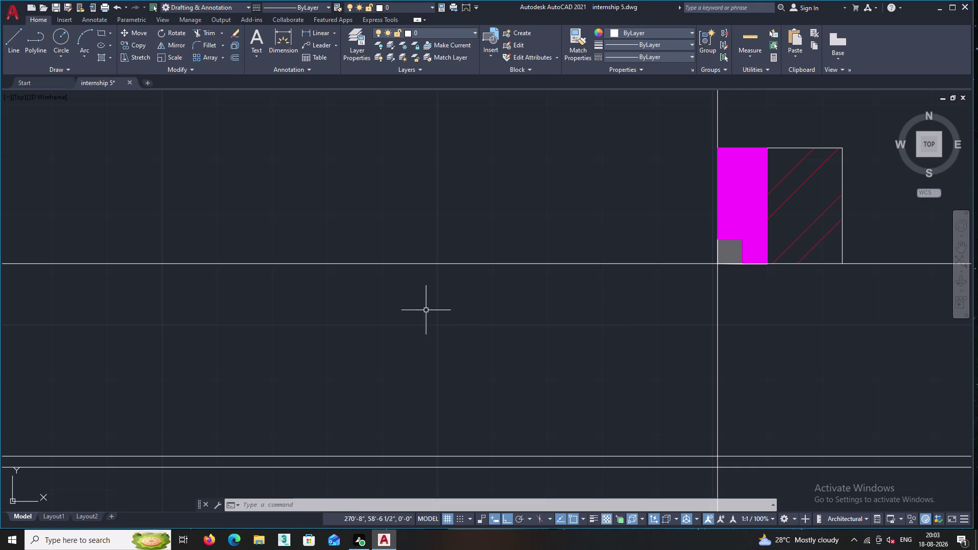
Zoom to the plain magenta column beside the car park and start a line there.
scroll(down, 3)
middle_drag(399, 354, 370, 351)
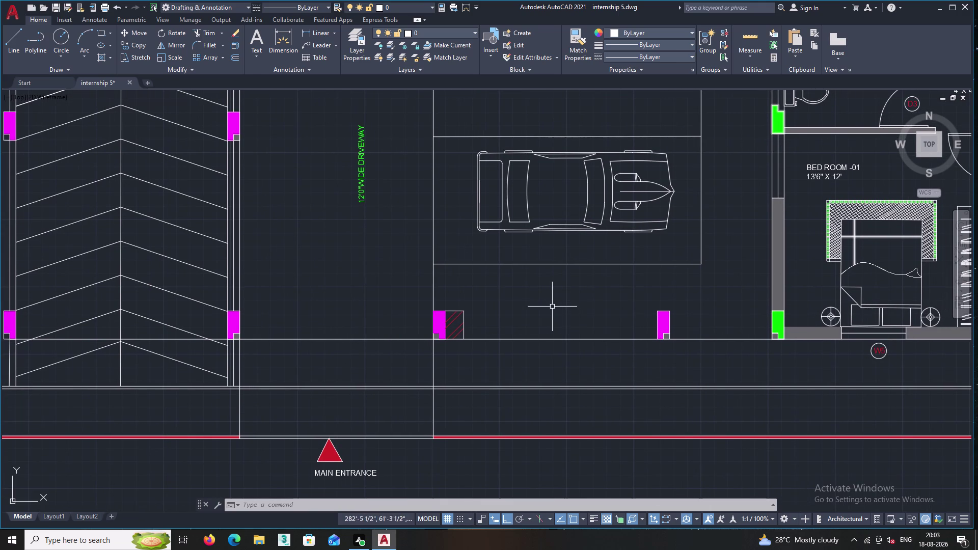
middle_drag(582, 291, 494, 340)
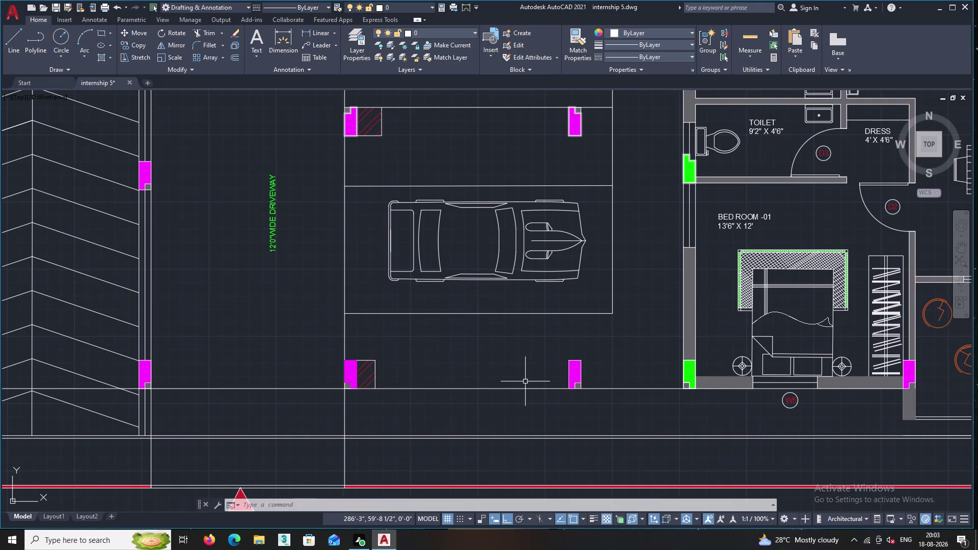
scroll(up, 3)
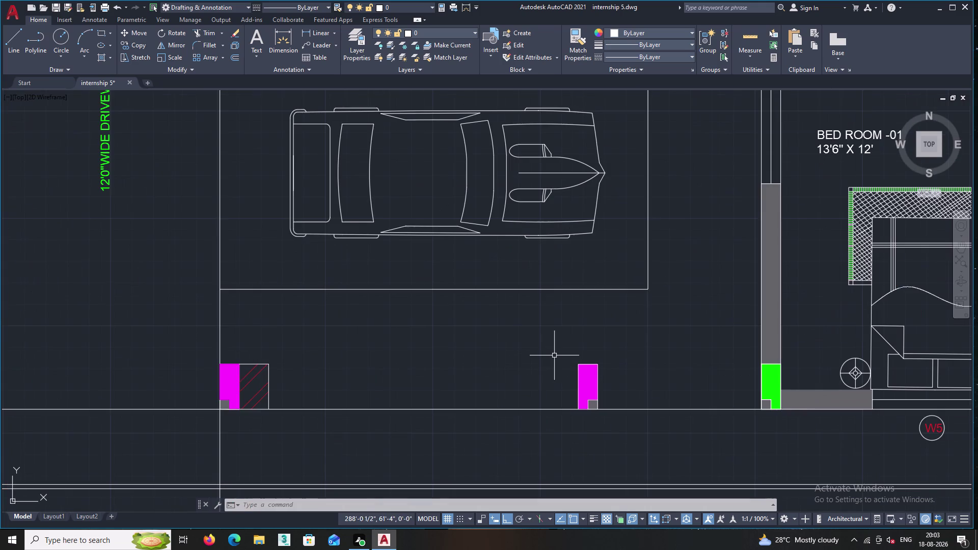
scroll(up, 3)
middle_drag(548, 325, 540, 279)
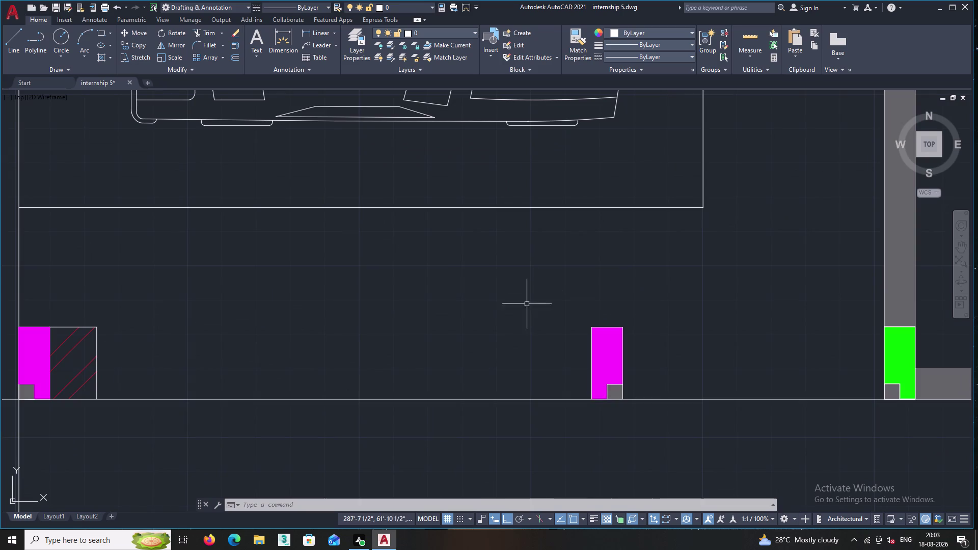
middle_drag(275, 372, 368, 367)
click(7, 37)
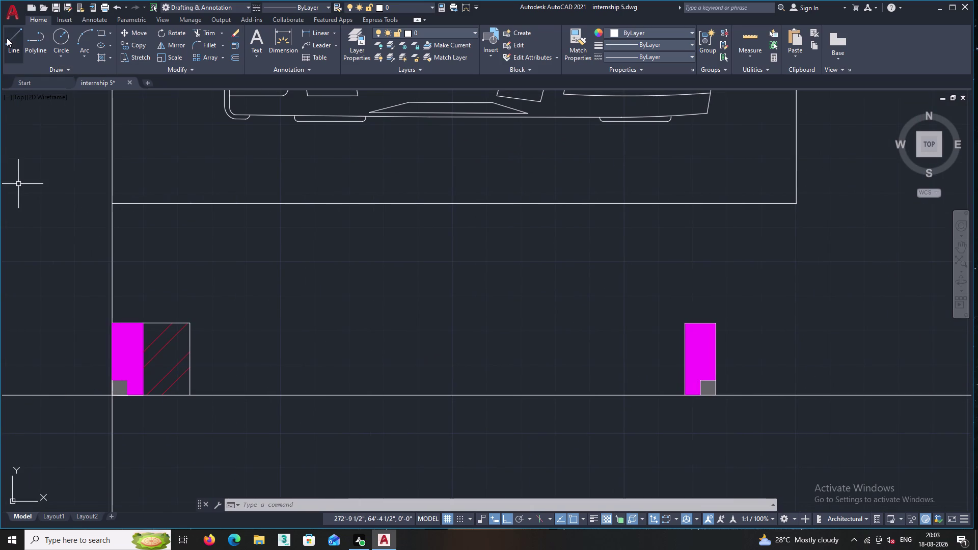
scroll(up, 3)
middle_drag(659, 325, 532, 324)
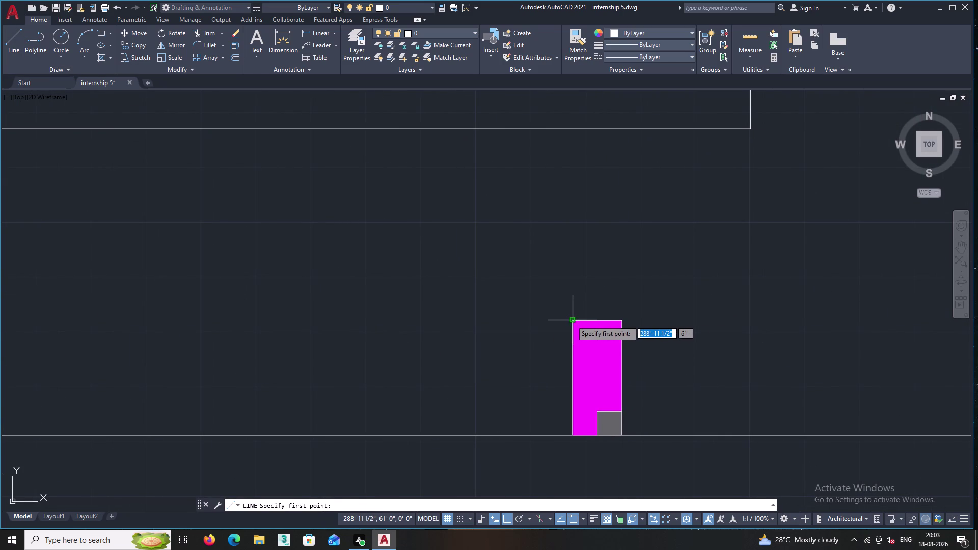
Draw a 1'-0 1/2" line left from the column's top-left corner, then down to the base line.
click(571, 320)
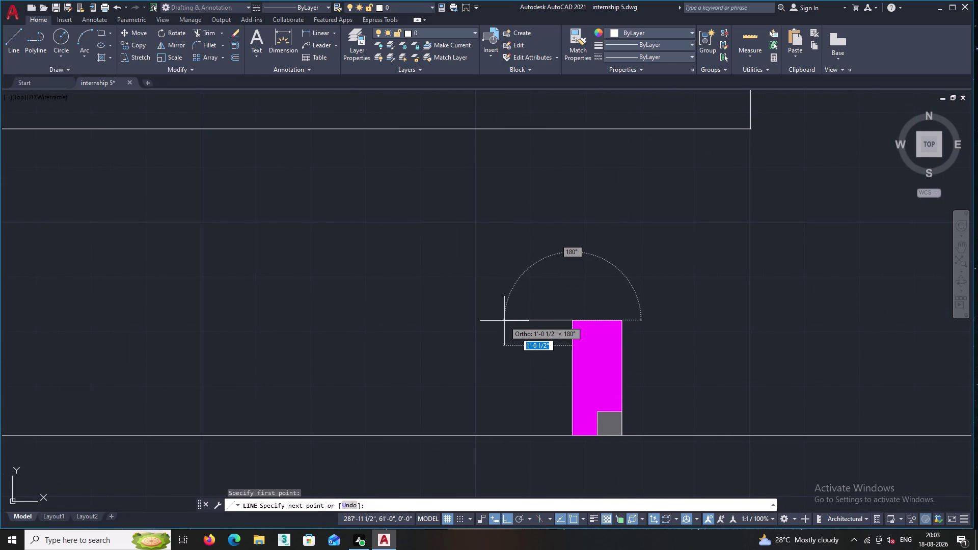
click(504, 321)
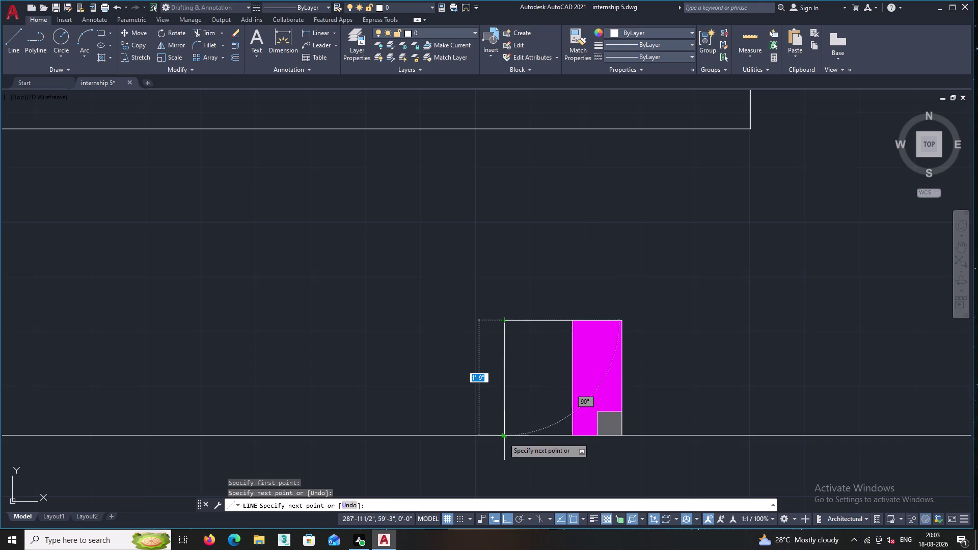
click(503, 438)
key(Return)
Recentre the view on the new outline and check its top line.
middle_drag(538, 384, 533, 391)
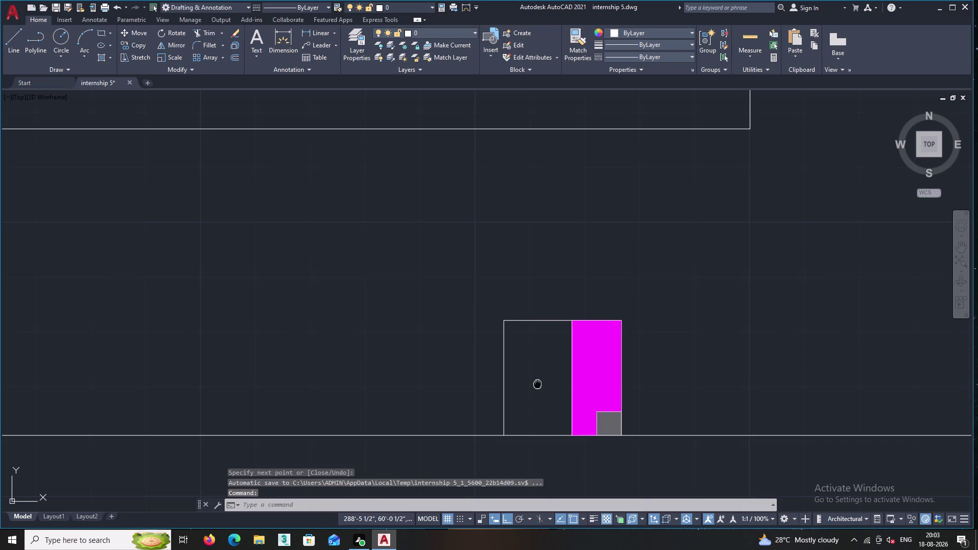
middle_drag(533, 392, 530, 403)
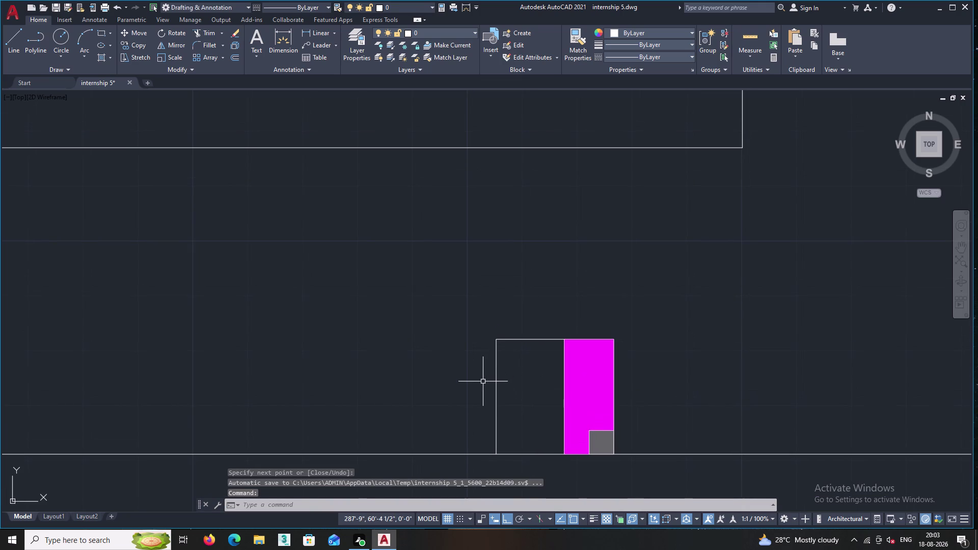
middle_drag(532, 383, 505, 378)
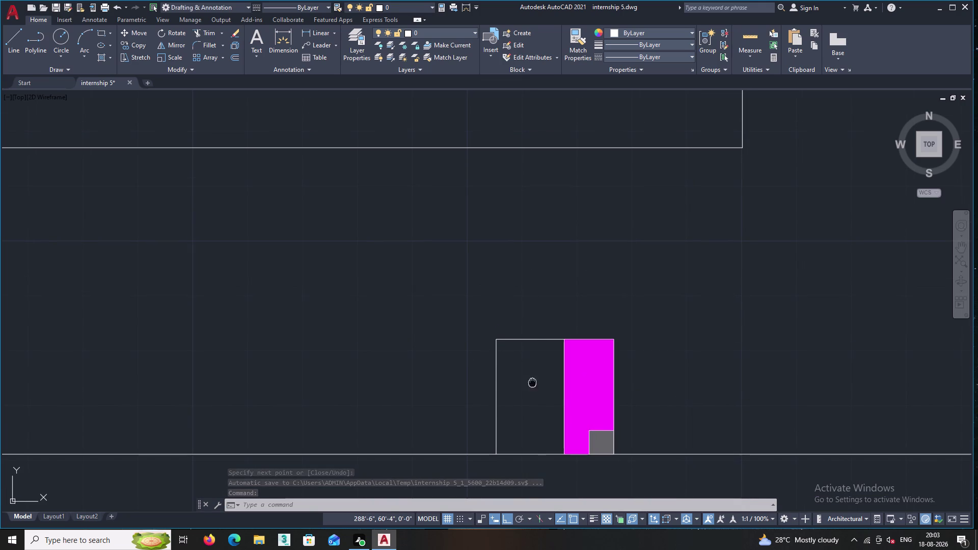
middle_drag(506, 379, 461, 370)
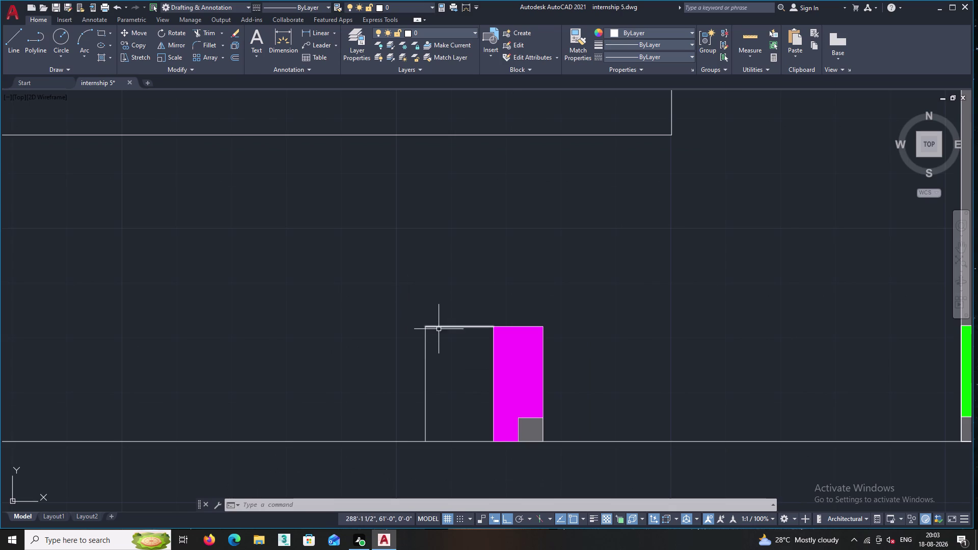
click(441, 327)
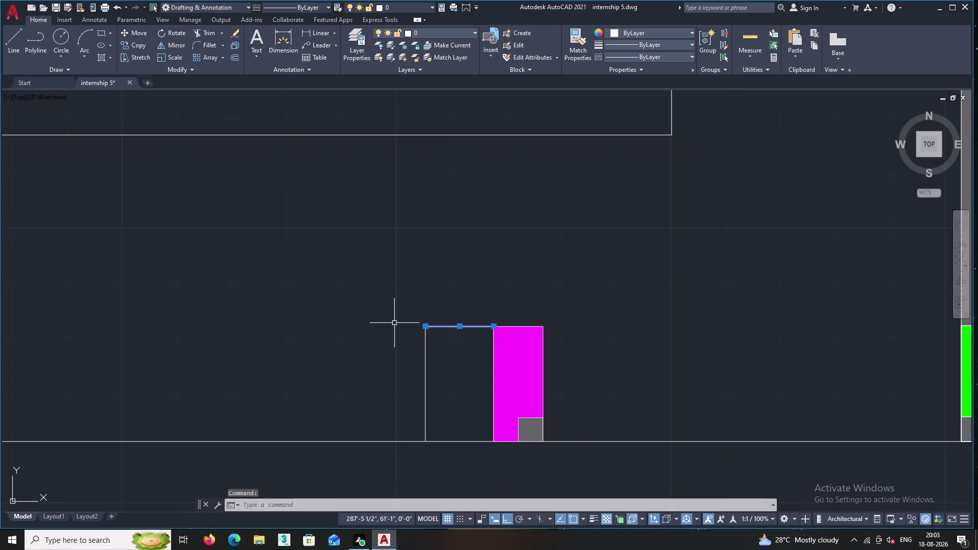
key(Escape)
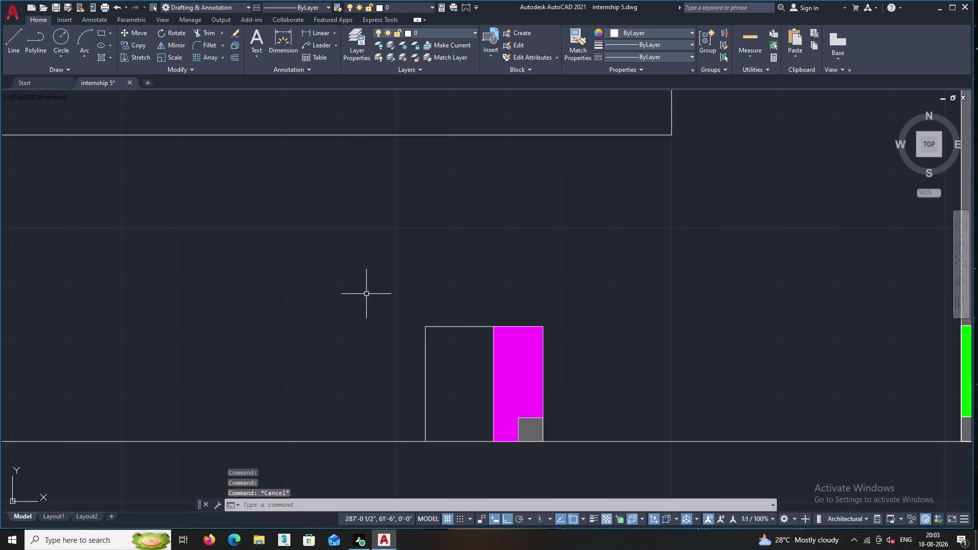
Join the top line and the vertical line beside the column into one polyline.
key(j)
key(Return)
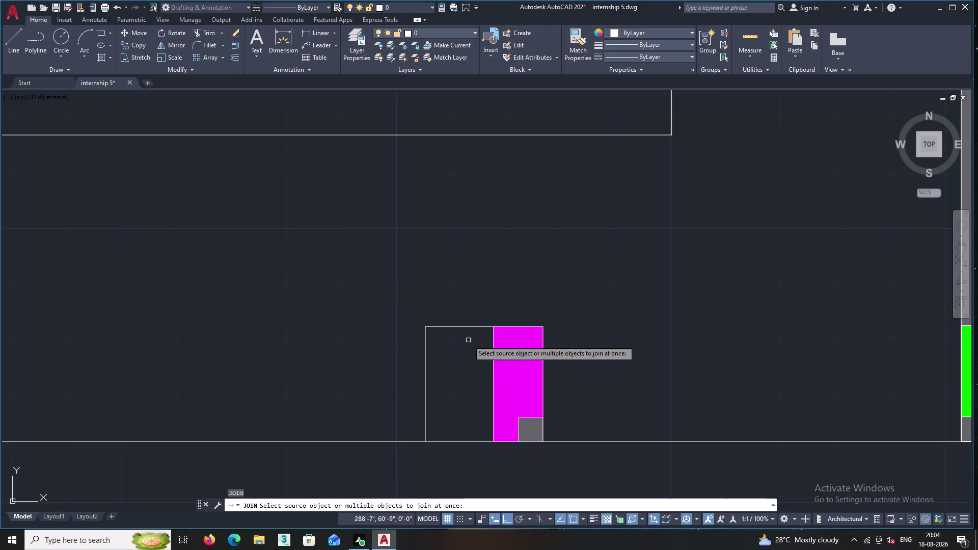
click(470, 328)
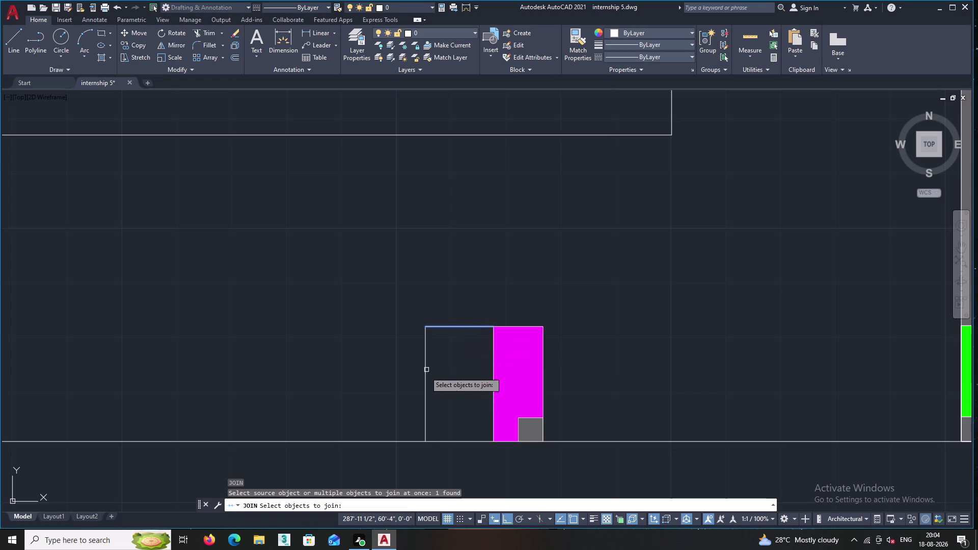
double_click(426, 379)
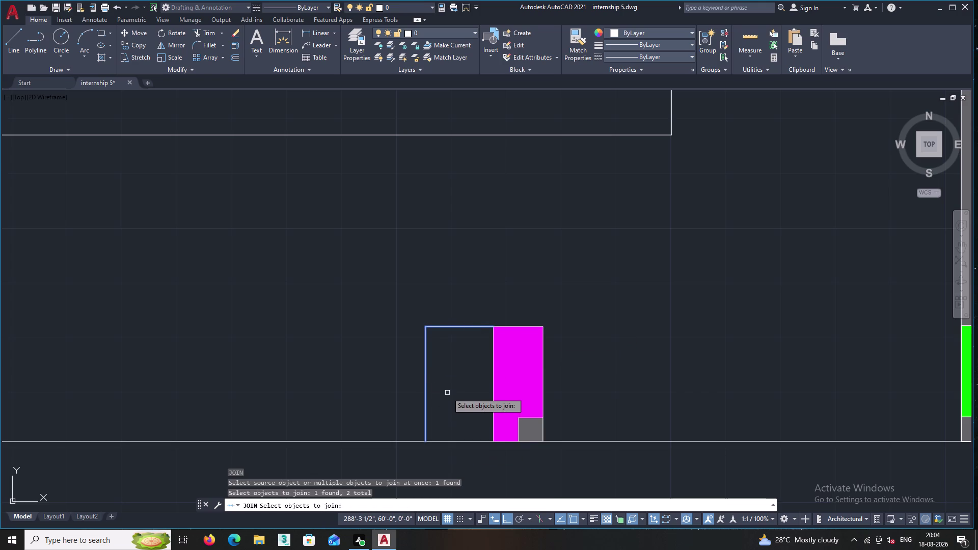
key(Return)
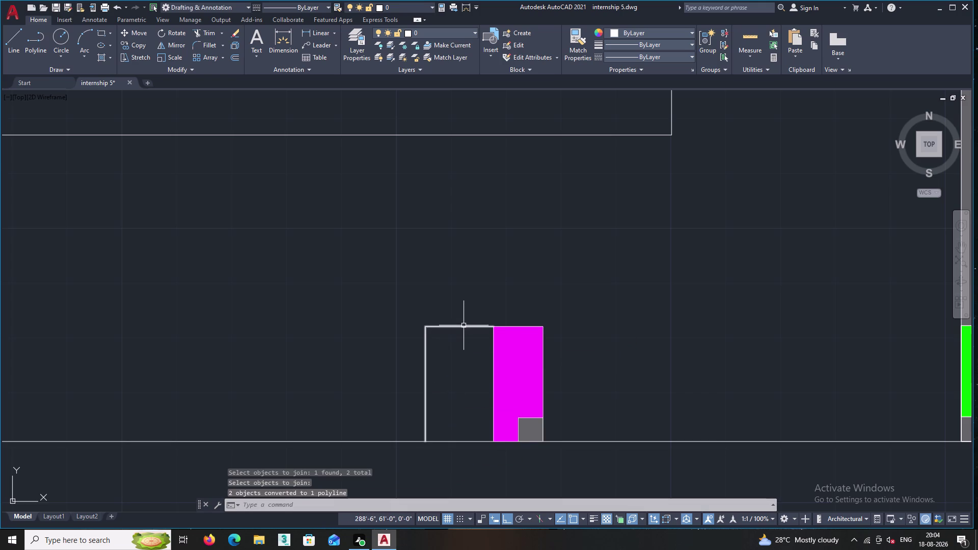
click(464, 324)
Copy the joined polyline from its column-corner base point, panning toward the other column.
right_click(455, 306)
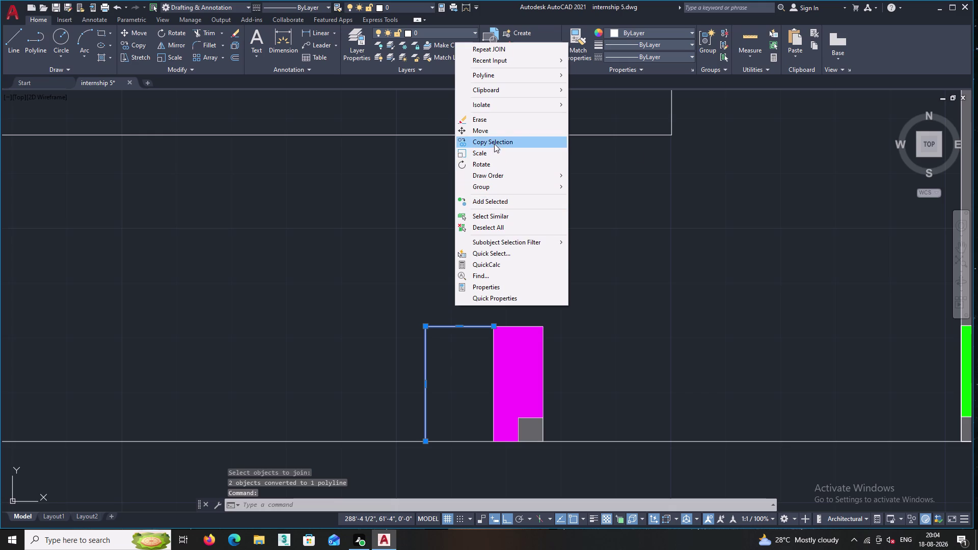
click(494, 144)
click(493, 327)
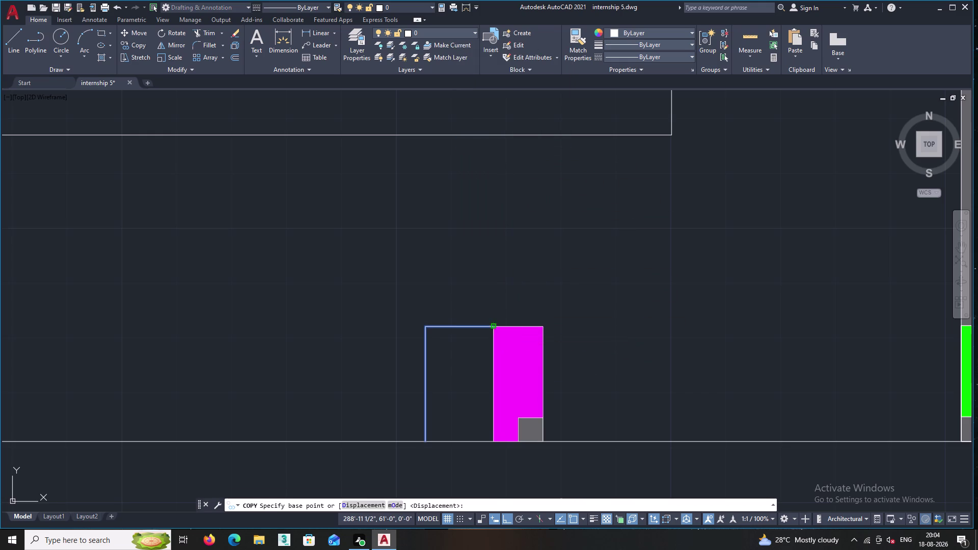
middle_drag(480, 256, 514, 457)
scroll(down, 3)
middle_drag(493, 352, 515, 491)
scroll(down, 3)
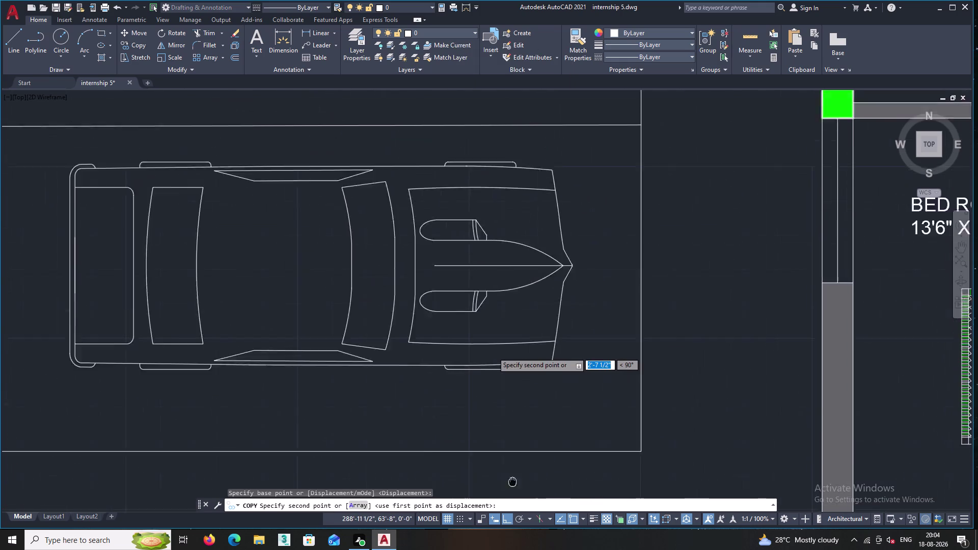
middle_drag(515, 491, 525, 527)
middle_drag(520, 232, 513, 278)
scroll(up, 3)
scroll(up, 3)
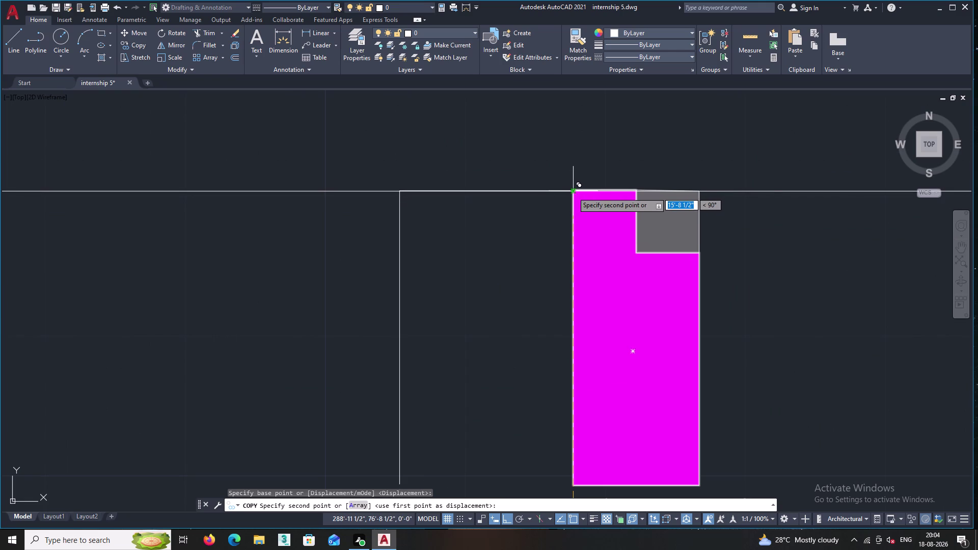
scroll(up, 3)
scroll(up, 3)
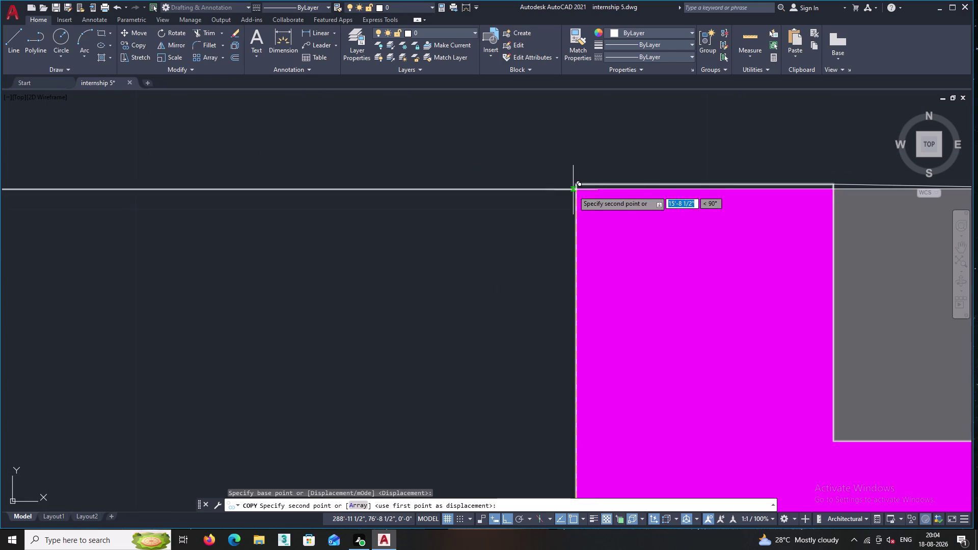
Place the copy at the other column's corner, about 15'-8" up, and select it.
click(574, 189)
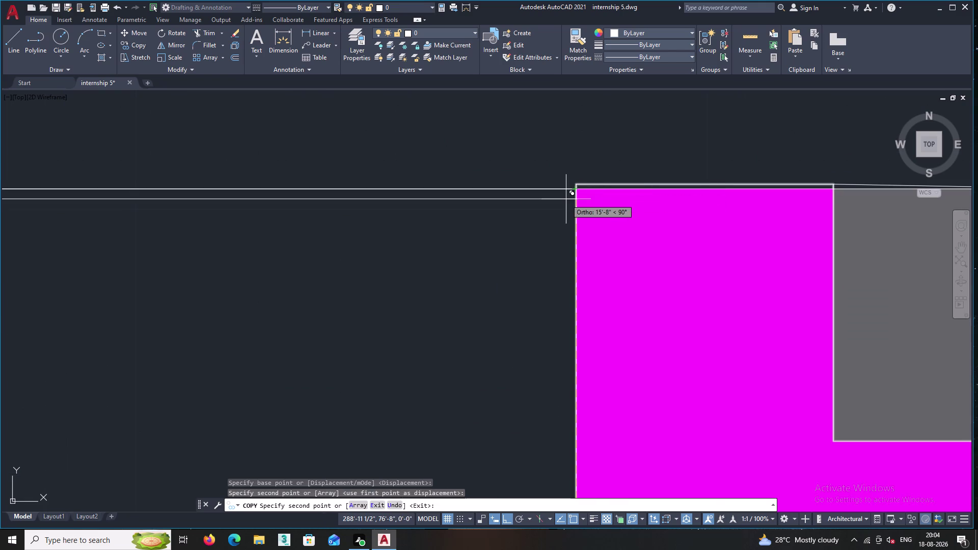
key(Escape)
scroll(down, 3)
middle_drag(642, 201, 640, 199)
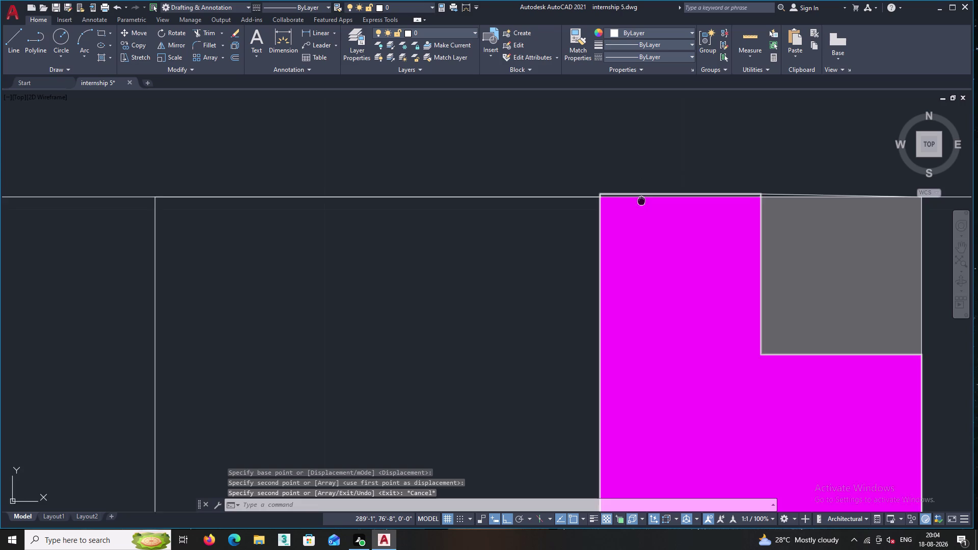
middle_drag(640, 200, 549, 195)
scroll(up, 3)
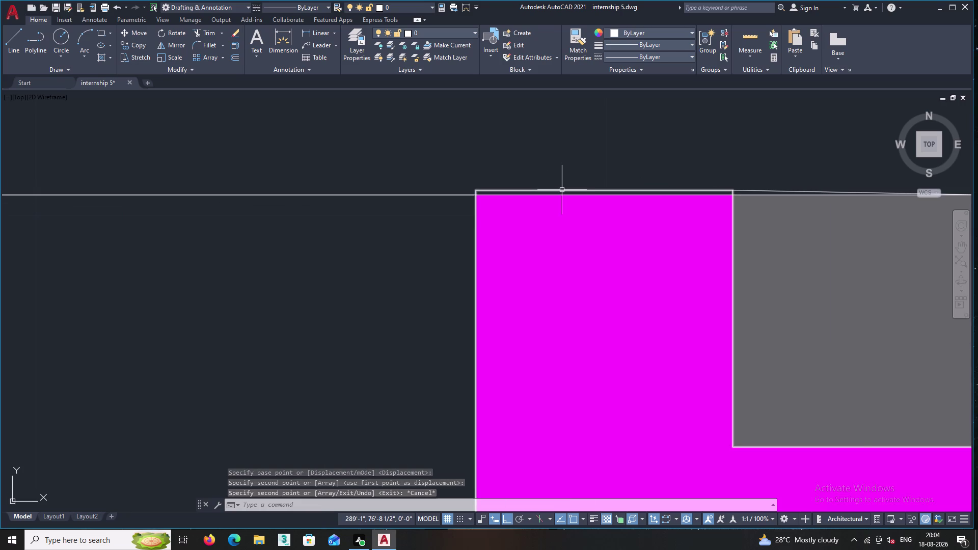
click(561, 190)
Move the grey square block into the magenta column's top-right corner.
right_click(557, 145)
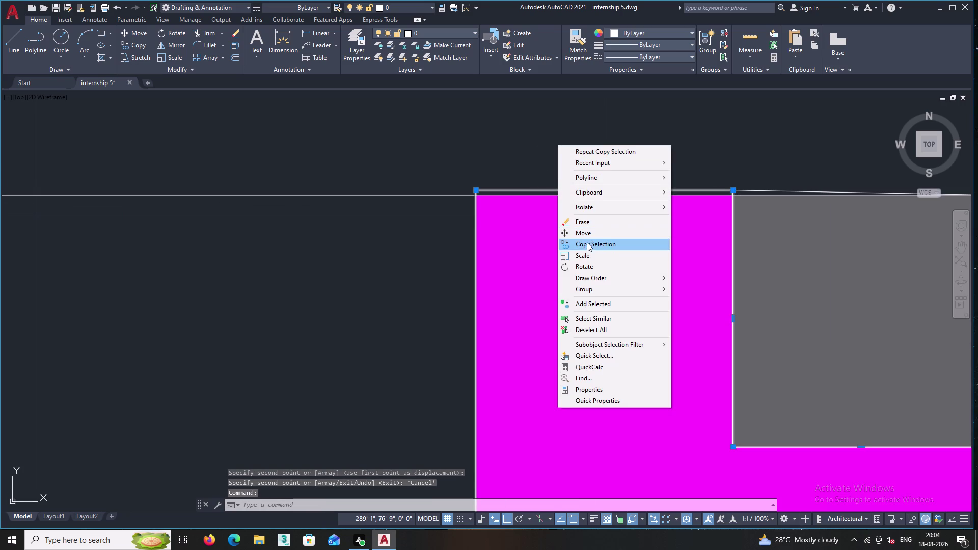
click(590, 236)
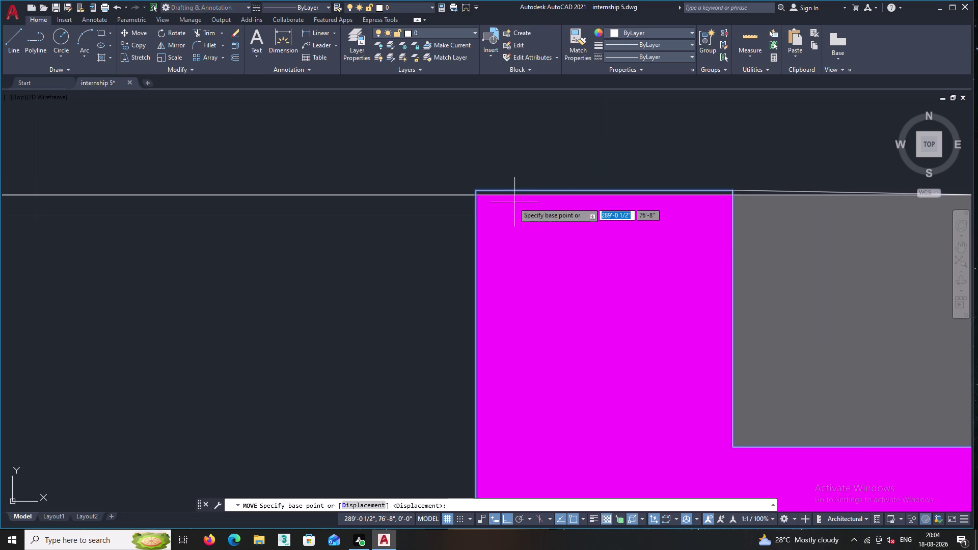
click(476, 190)
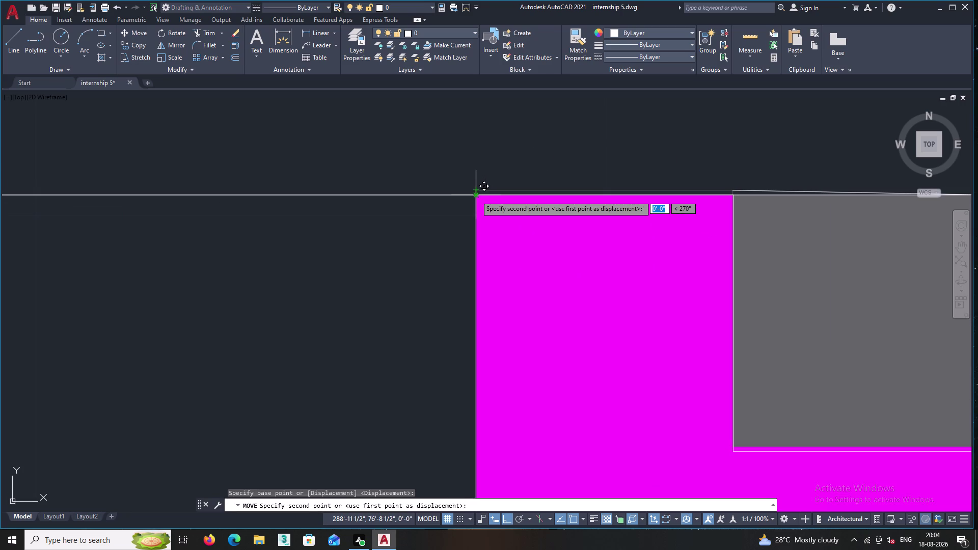
click(476, 195)
middle_drag(493, 151, 350, 133)
scroll(down, 3)
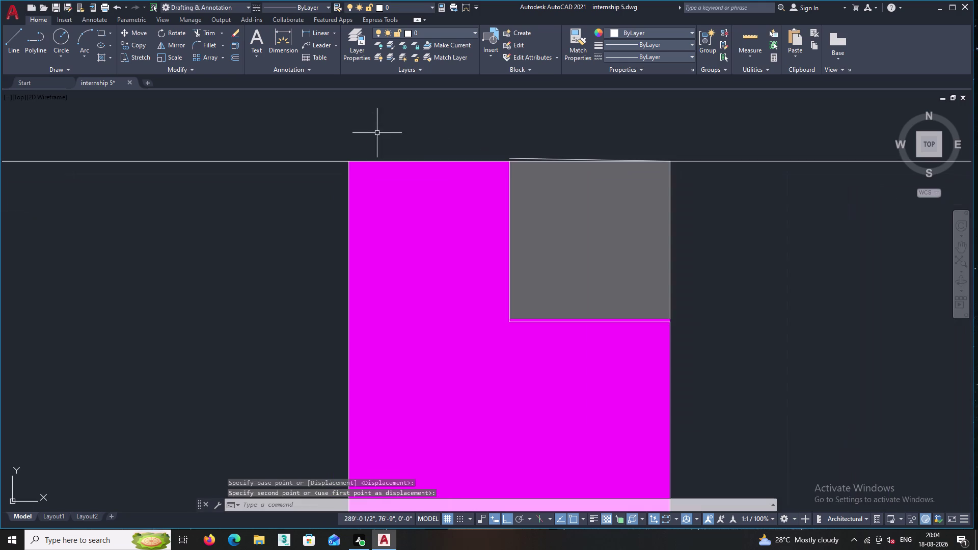
scroll(up, 3)
key(Escape)
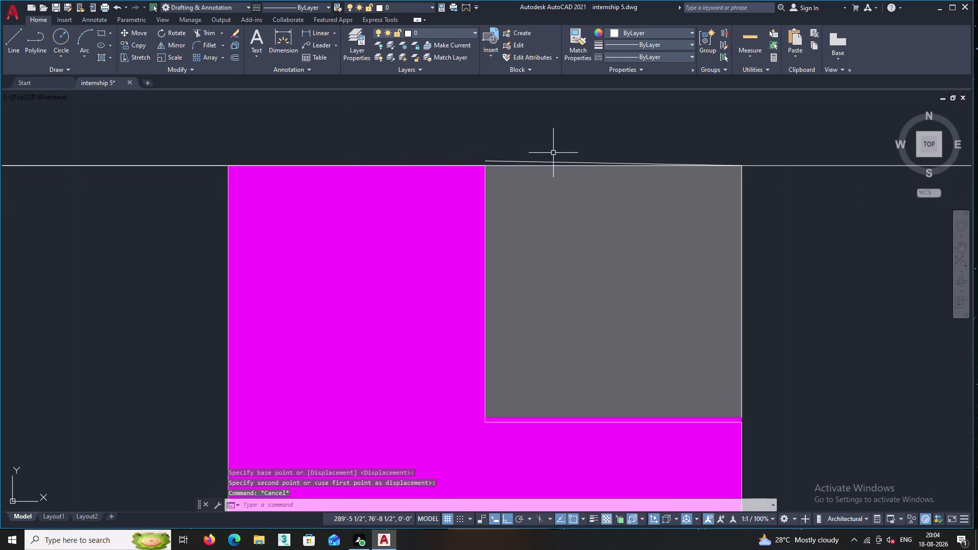
Recentre the view on the column and block, and start Trim with TR.
scroll(down, 3)
middle_drag(568, 167, 521, 235)
scroll(up, 3)
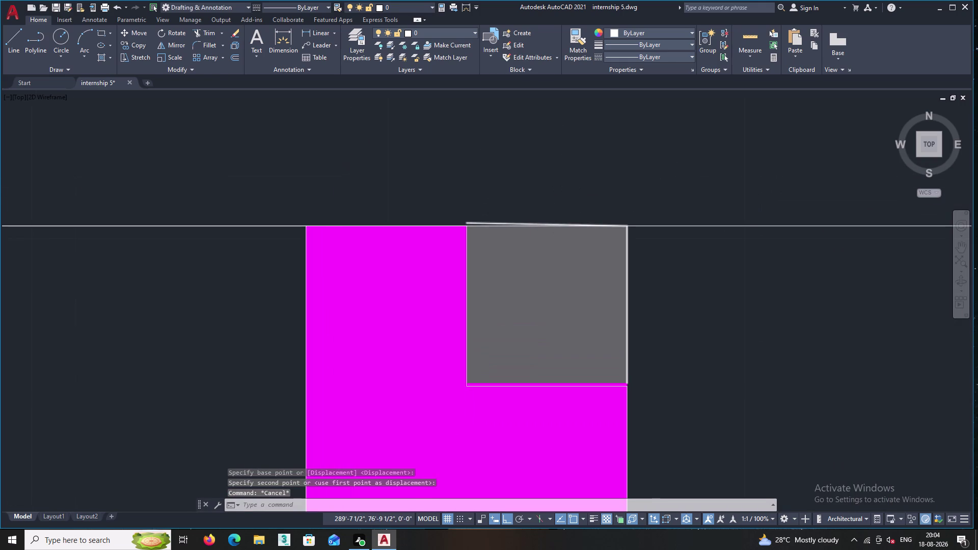
text(TR)
key(Return)
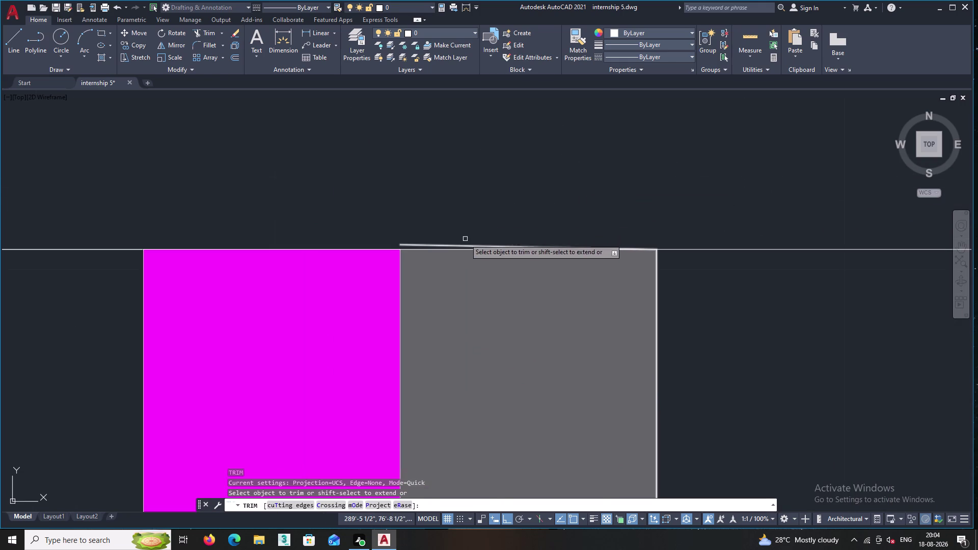
double_click(463, 246)
scroll(down, 3)
scroll(down, 3)
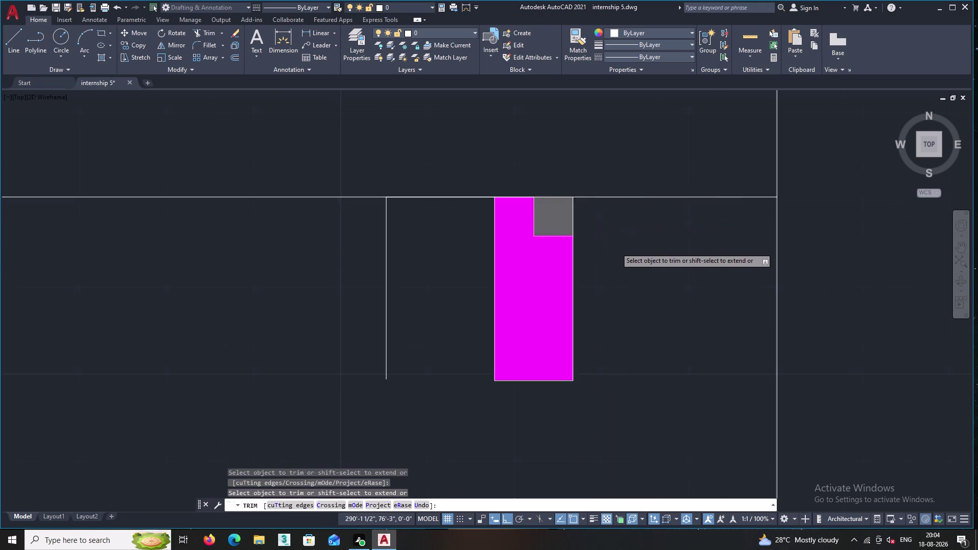
scroll(up, 3)
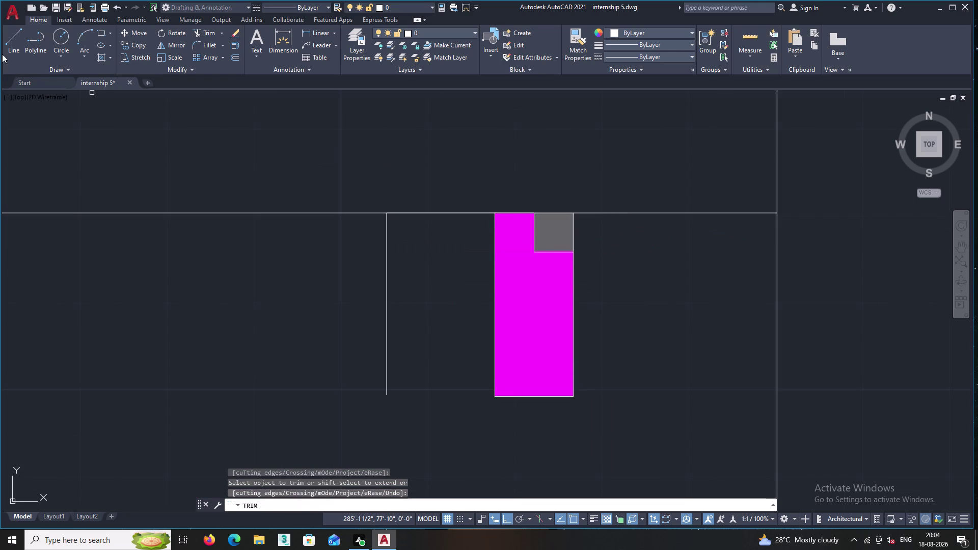
click(13, 42)
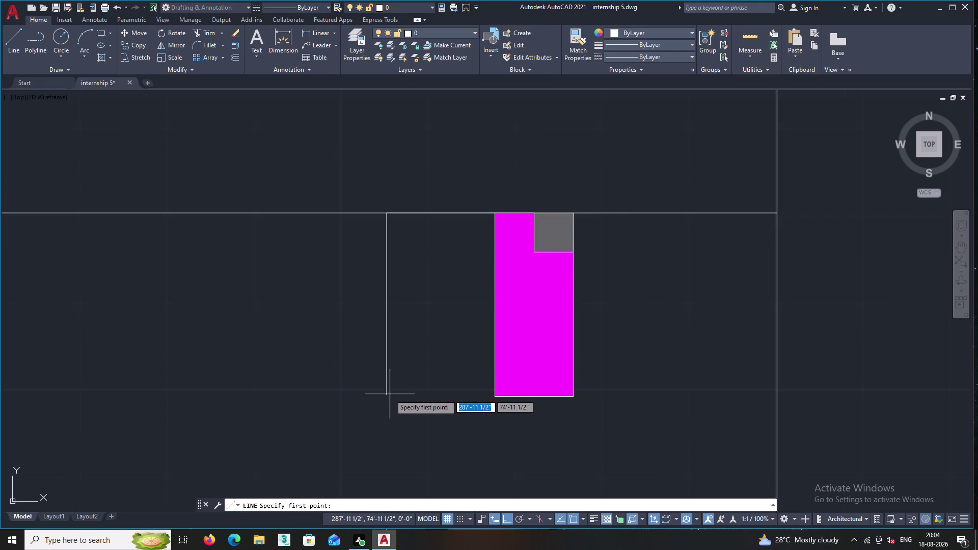
Start a line at the vertical line's lower end, then cancel it.
double_click(387, 395)
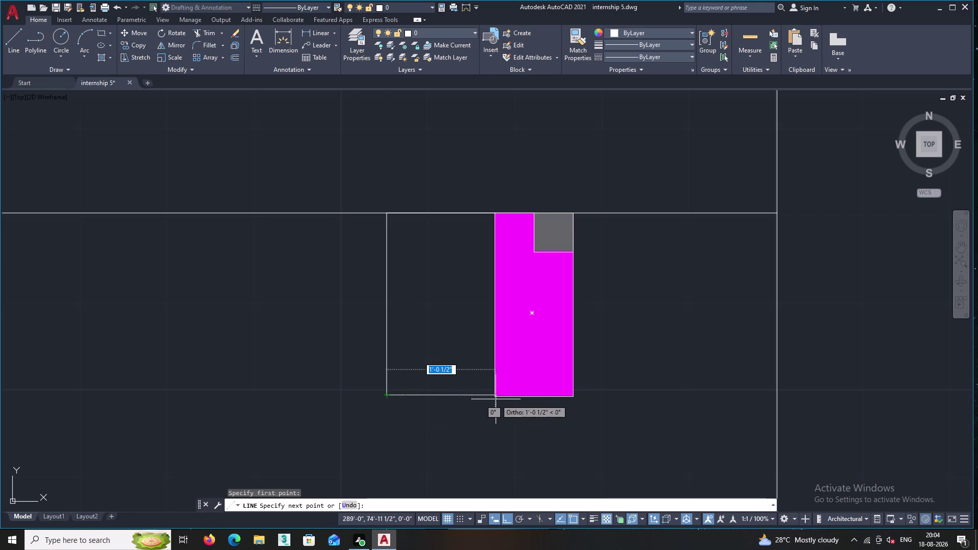
scroll(up, 3)
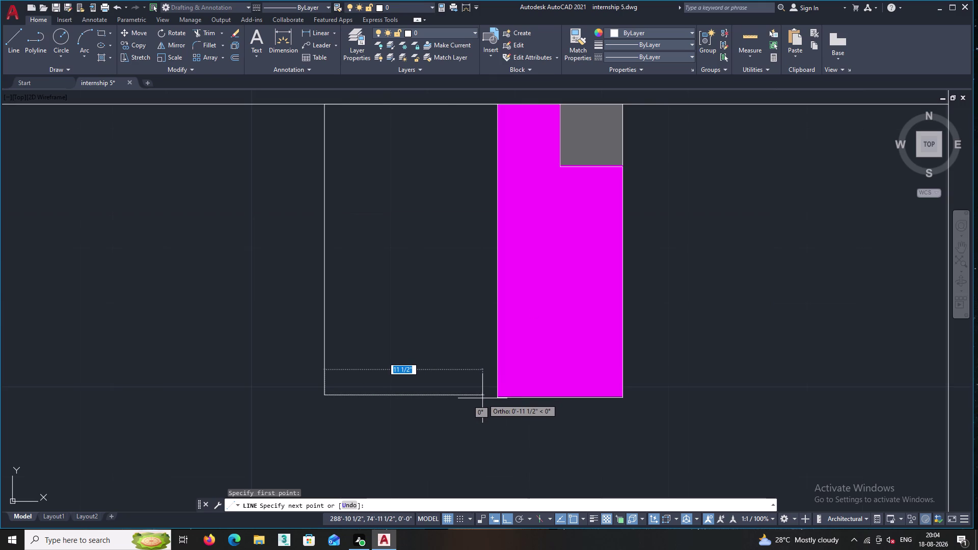
key(Escape)
scroll(up, 3)
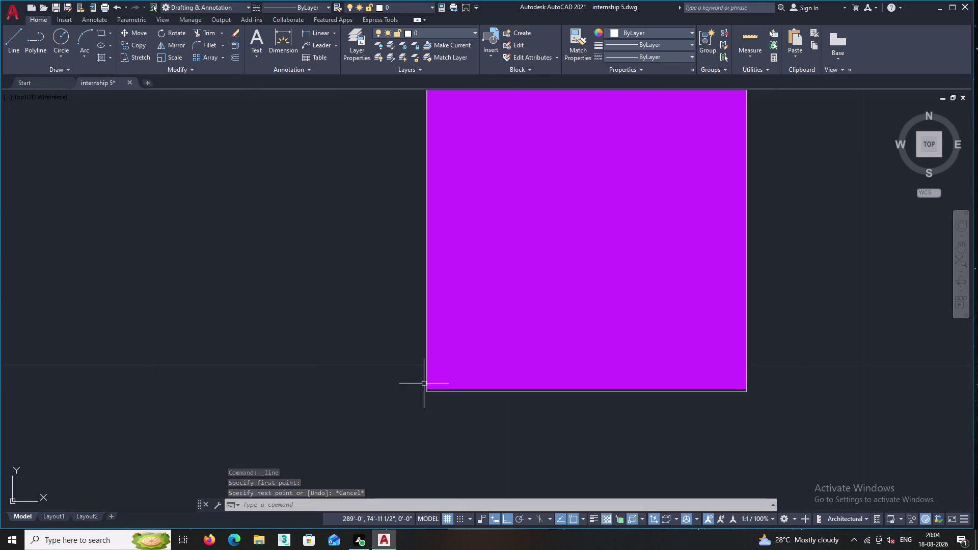
Draw a horizontal line leftward from the column's bottom-left corner, past the vertical line.
click(13, 33)
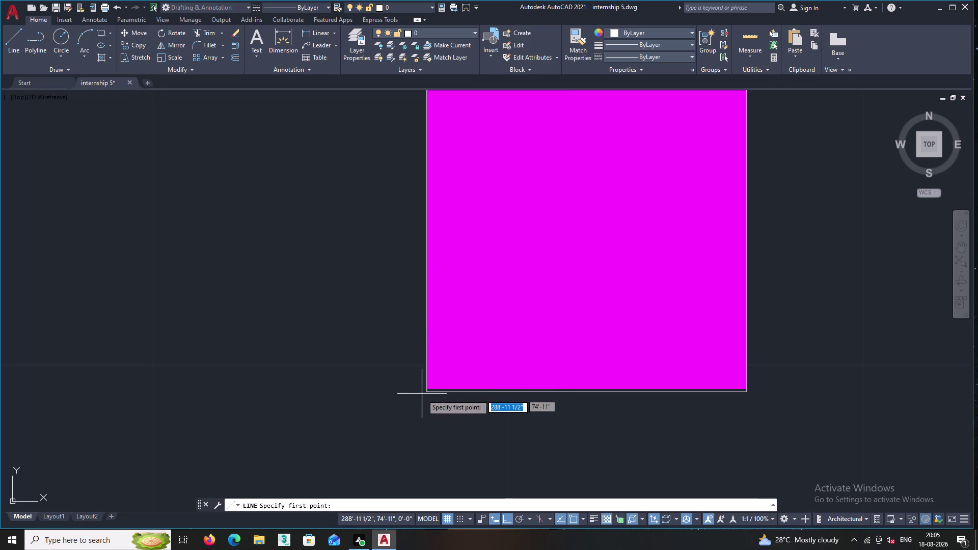
double_click(425, 393)
middle_drag(189, 381, 241, 383)
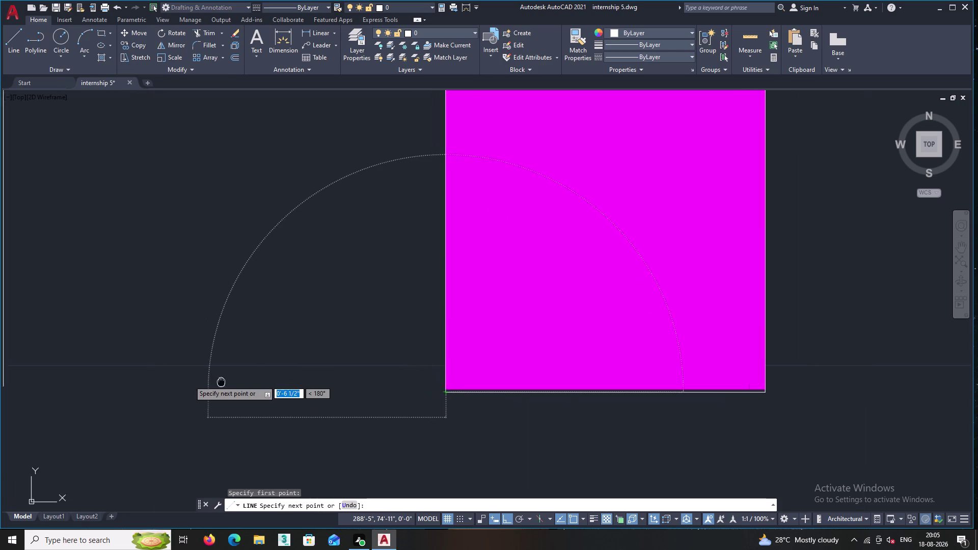
middle_drag(241, 383, 340, 386)
scroll(down, 3)
middle_drag(75, 385, 208, 392)
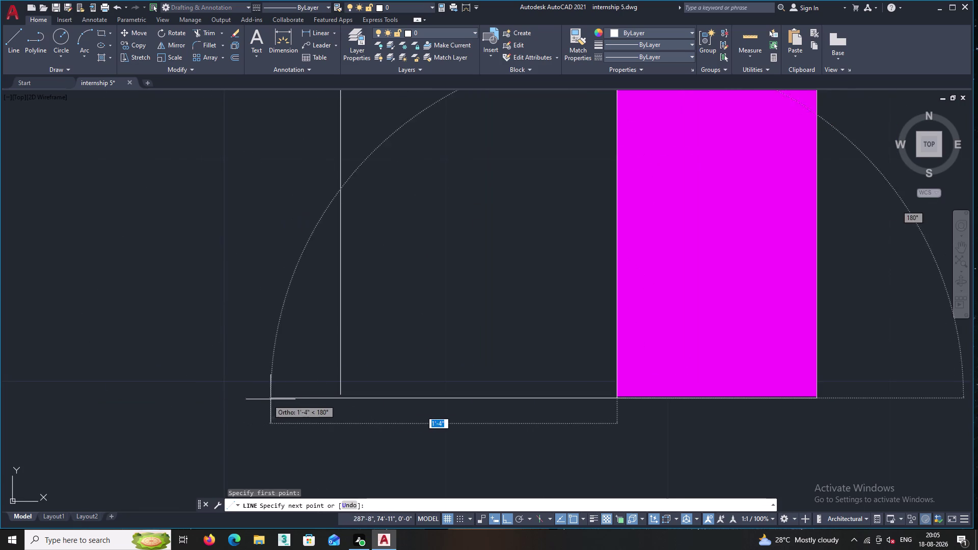
click(291, 400)
key(period)
key(Return)
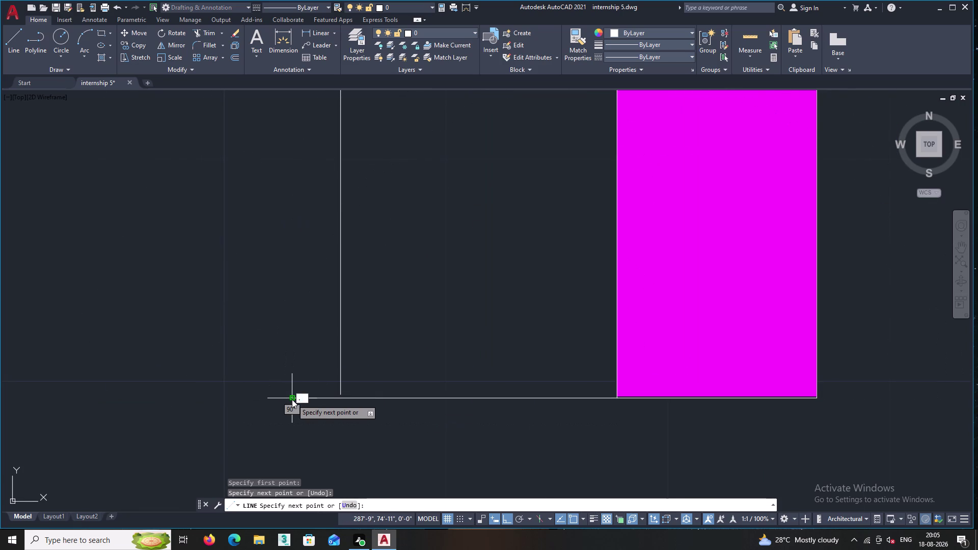
key(Escape)
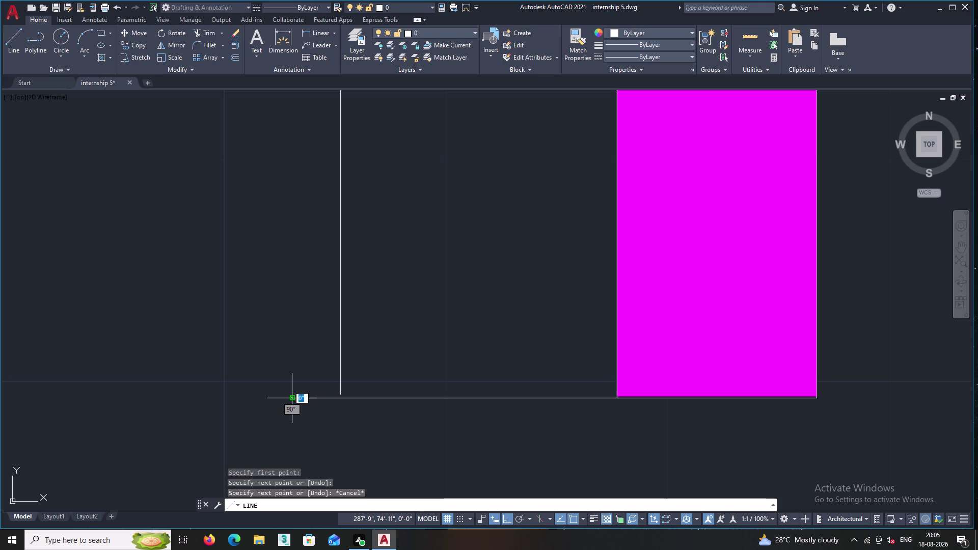
key(Escape)
Extend the vertical line down to the bottom line.
text(EX)
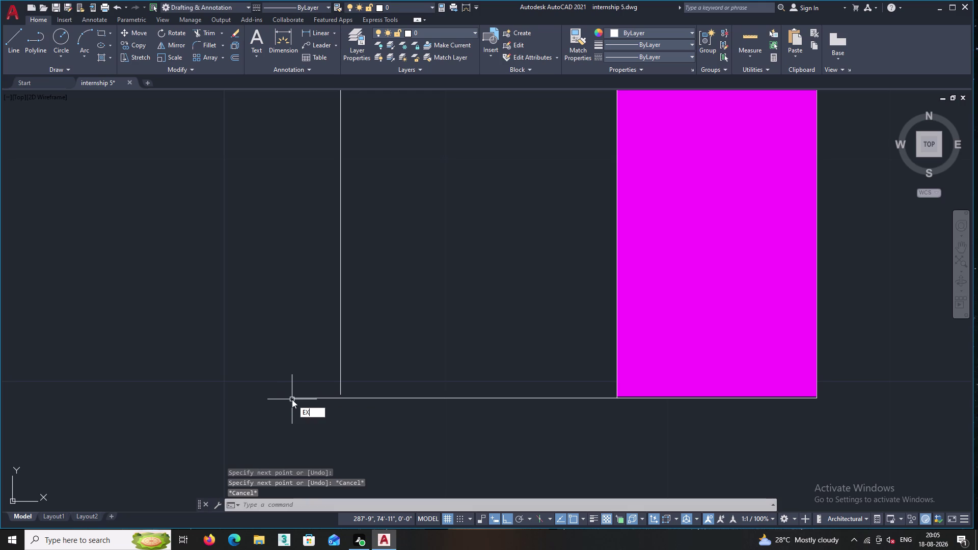
key(Return)
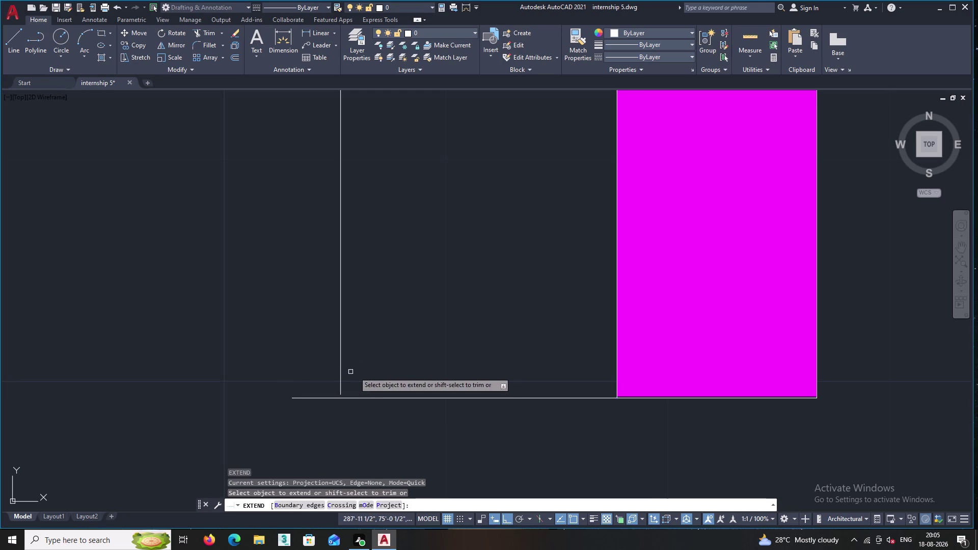
double_click(338, 388)
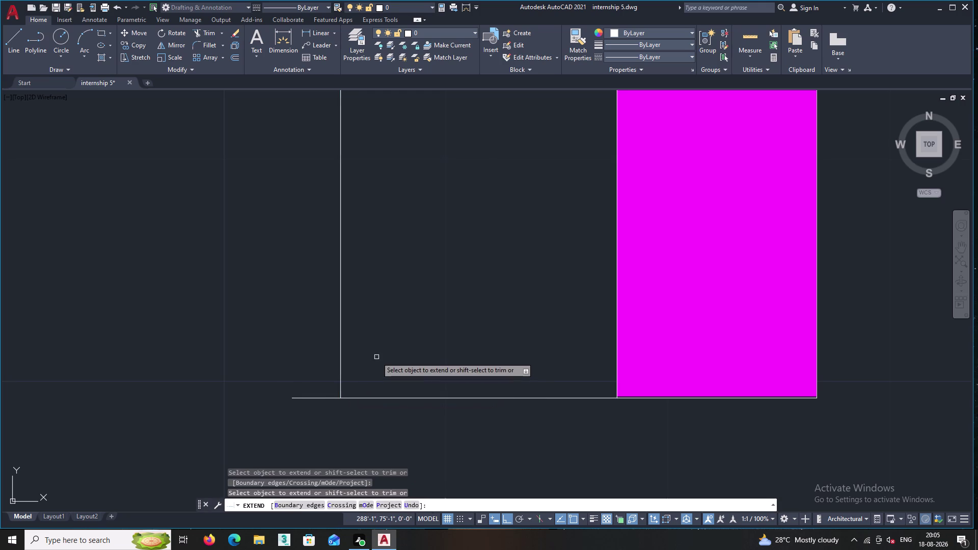
key(Return)
Trim away the bottom line's overhanging stub with a fence.
text(TR)
key(Return)
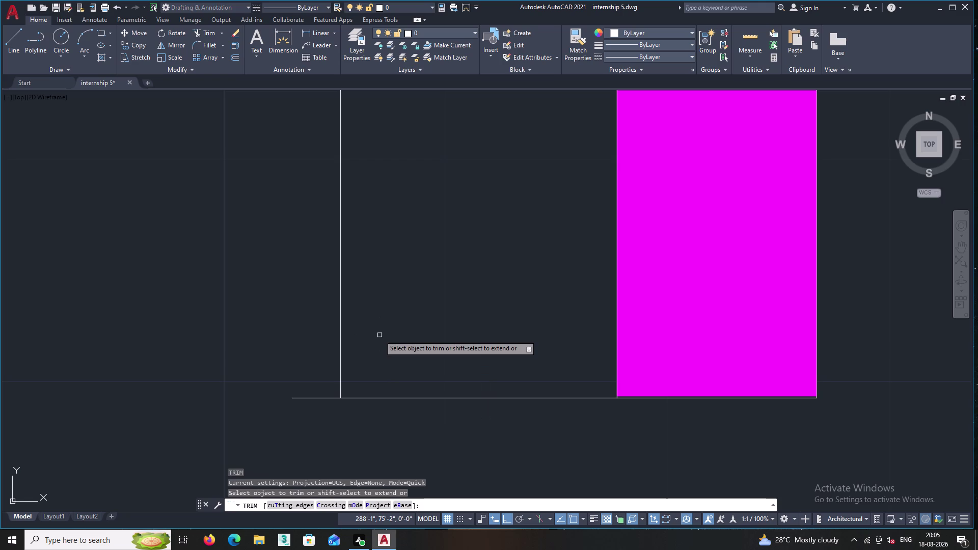
click(302, 364)
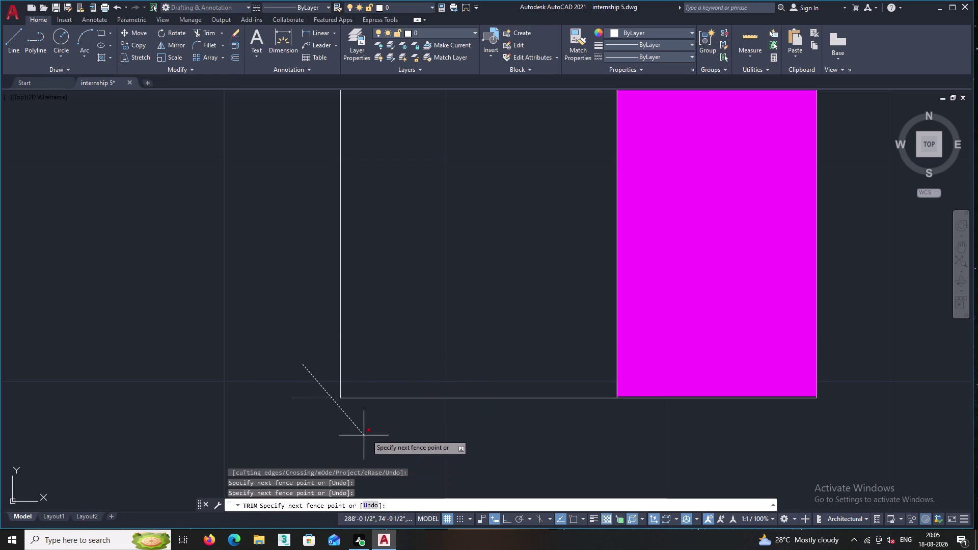
click(374, 431)
scroll(down, 3)
middle_drag(371, 371, 357, 372)
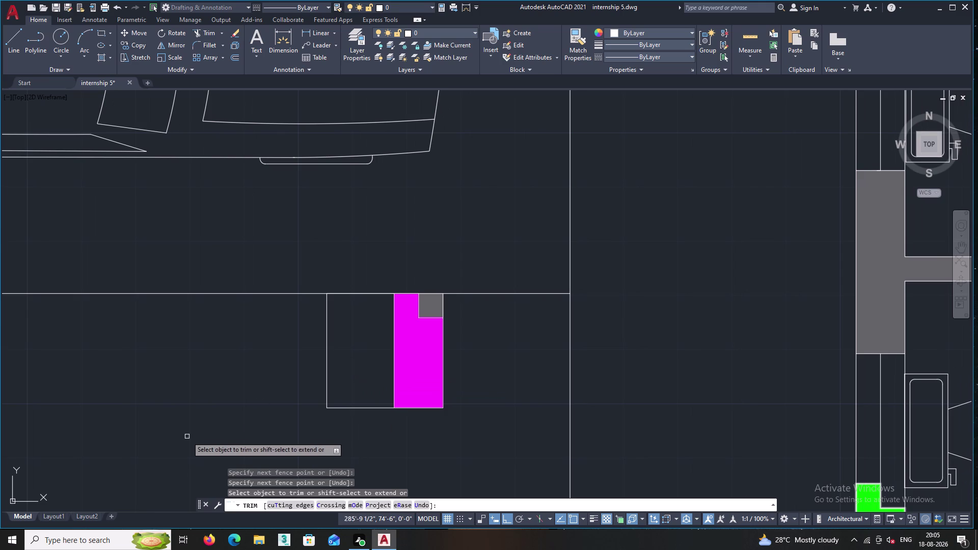
key(Return)
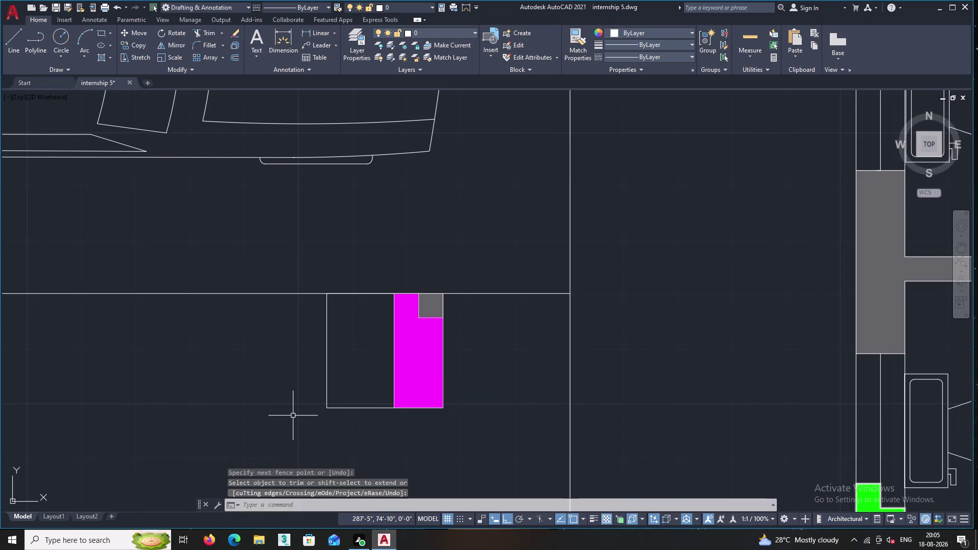
Join the rectangle's three outline segments beside the column into one polyline.
key(j)
key(Return)
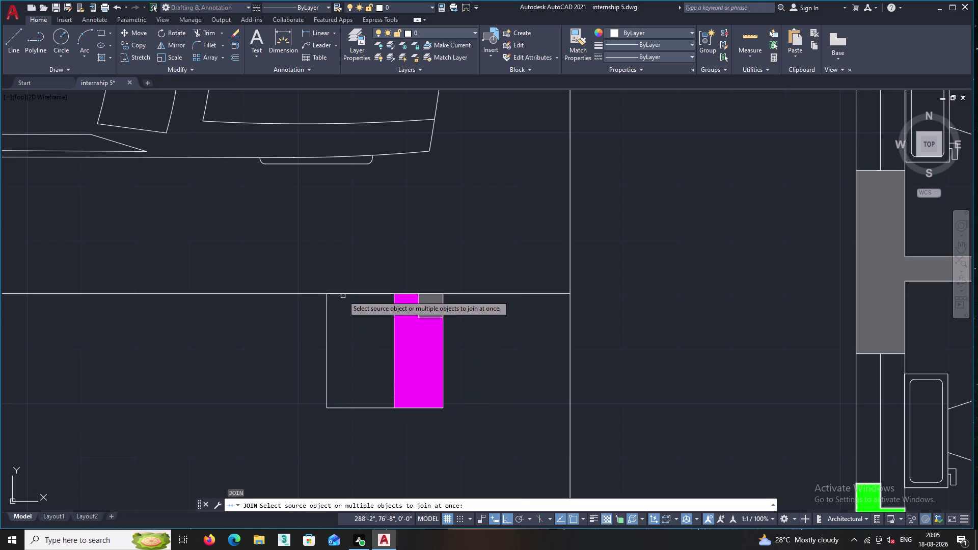
double_click(325, 320)
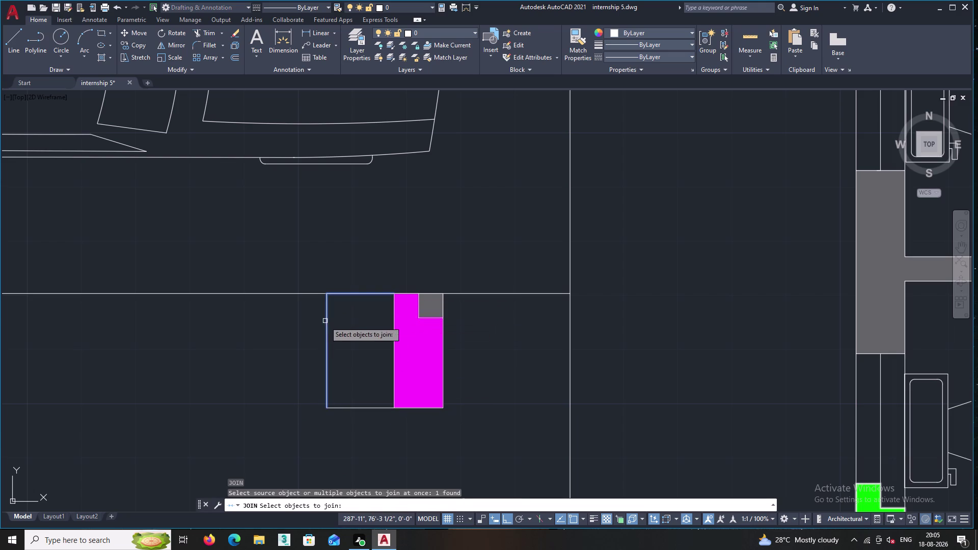
double_click(348, 406)
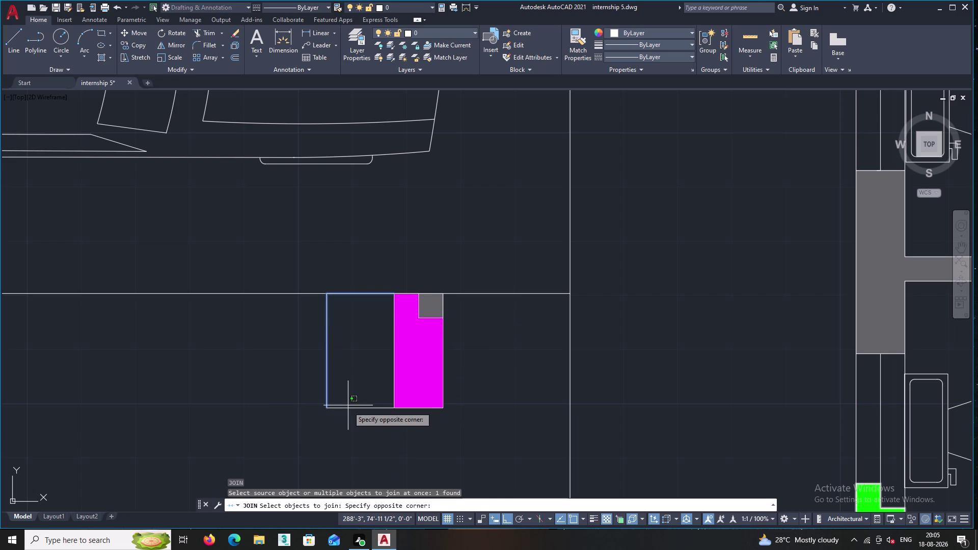
click(356, 419)
click(356, 408)
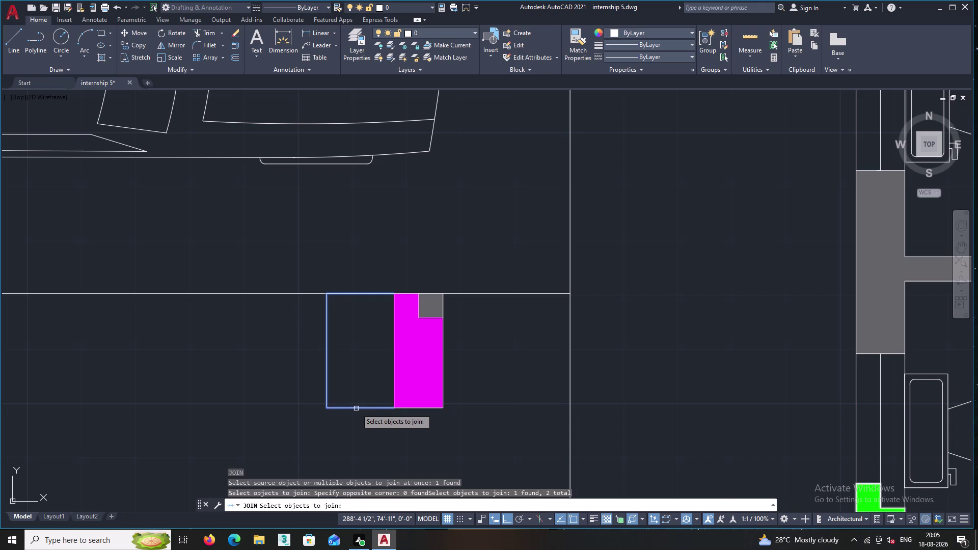
key(Return)
middle_drag(386, 391, 303, 434)
middle_drag(255, 450, 329, 414)
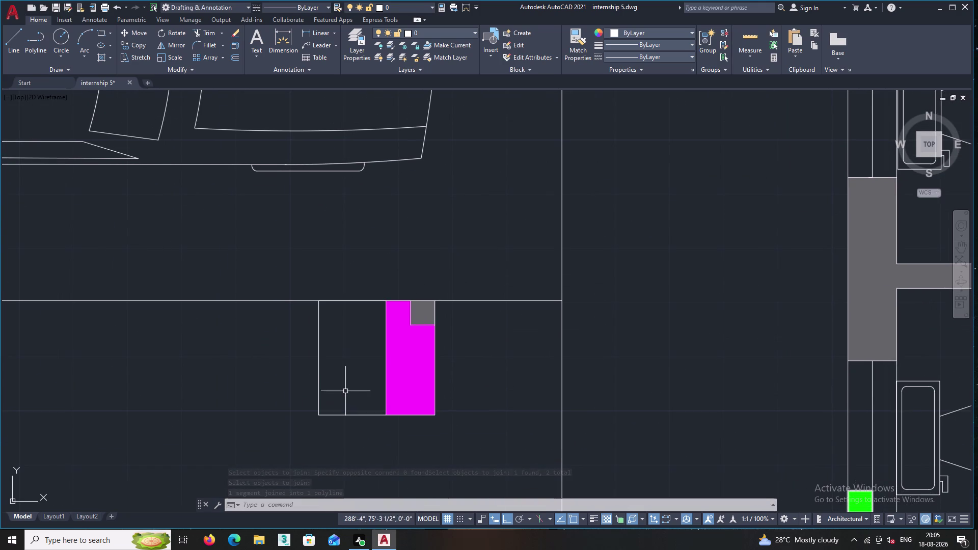
Select the joined rectangle outline and start copying it from a base point.
double_click(345, 354)
click(294, 325)
right_click(267, 330)
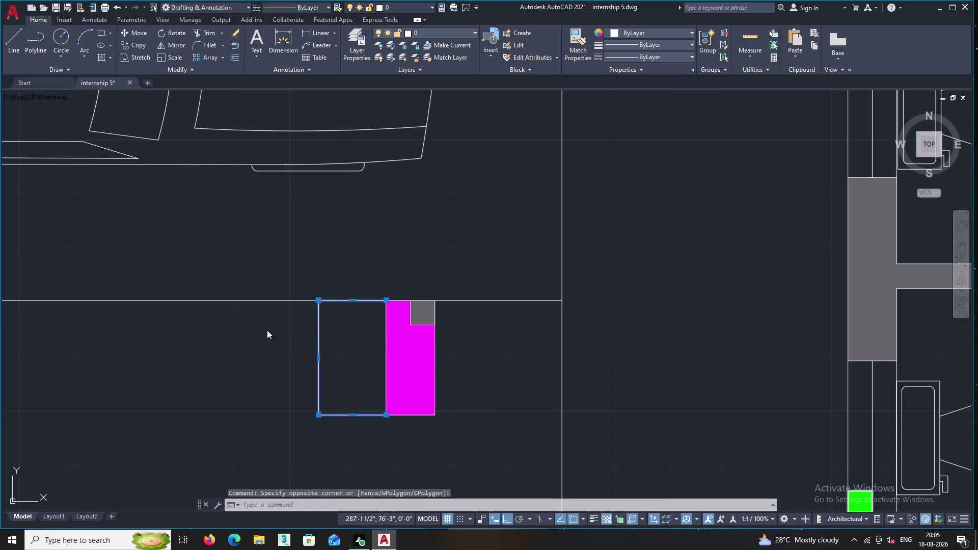
double_click(304, 164)
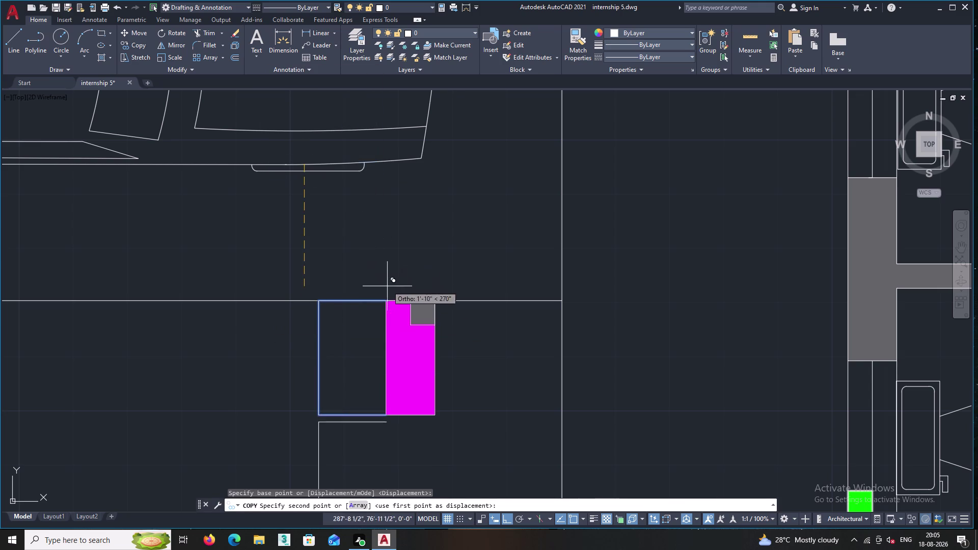
Place the outline copy beside the magenta column by the driveway and end copying.
middle_drag(359, 148, 395, 386)
middle_drag(353, 153, 368, 427)
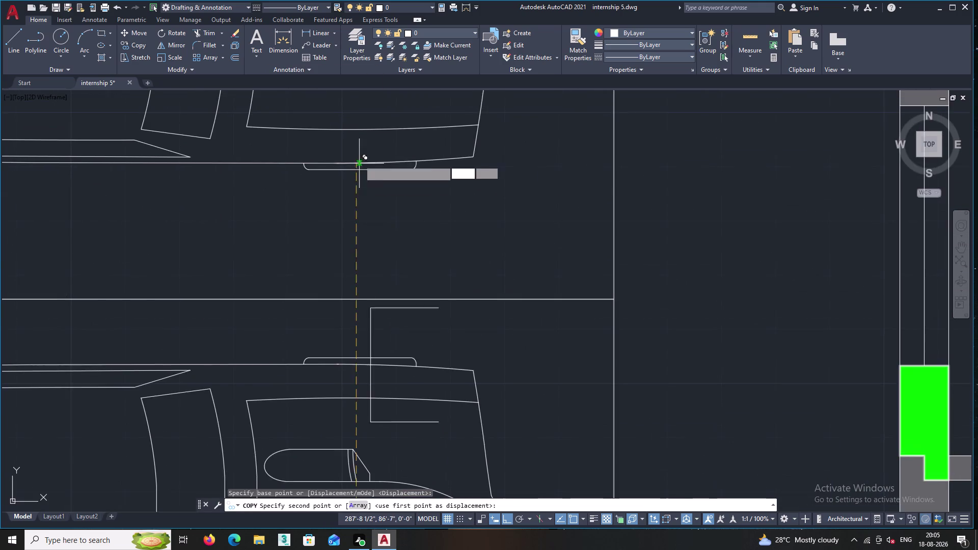
middle_drag(359, 155, 377, 429)
scroll(down, 3)
middle_drag(384, 192, 403, 474)
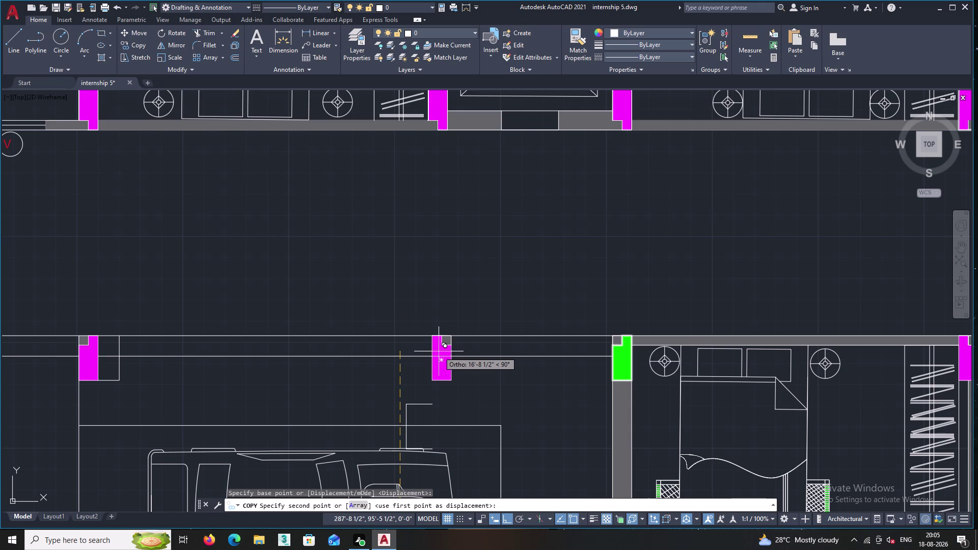
scroll(up, 3)
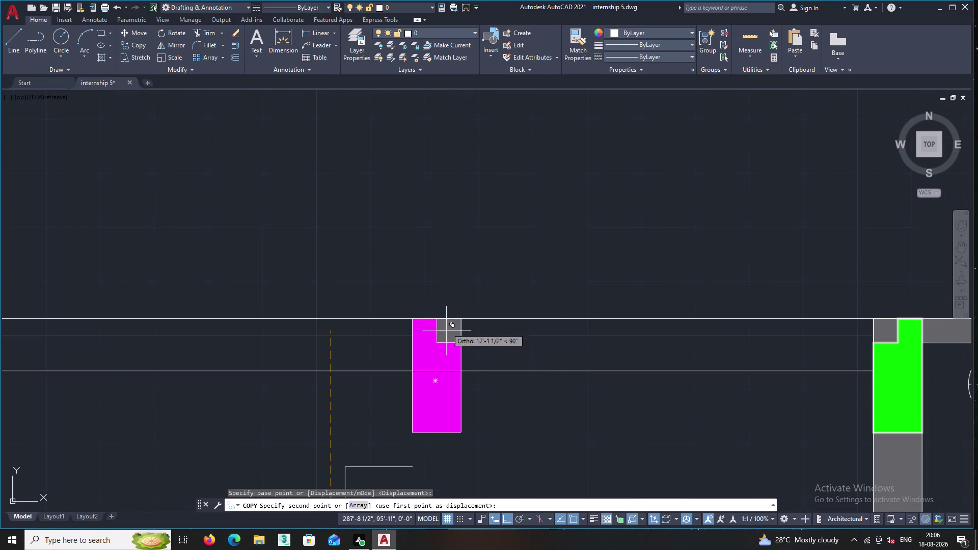
click(452, 182)
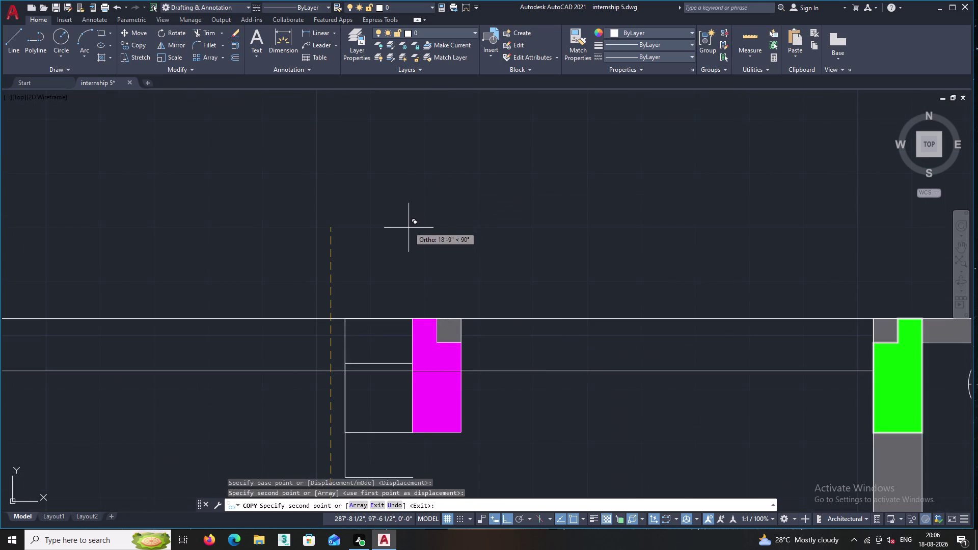
middle_click(374, 216)
key(Escape)
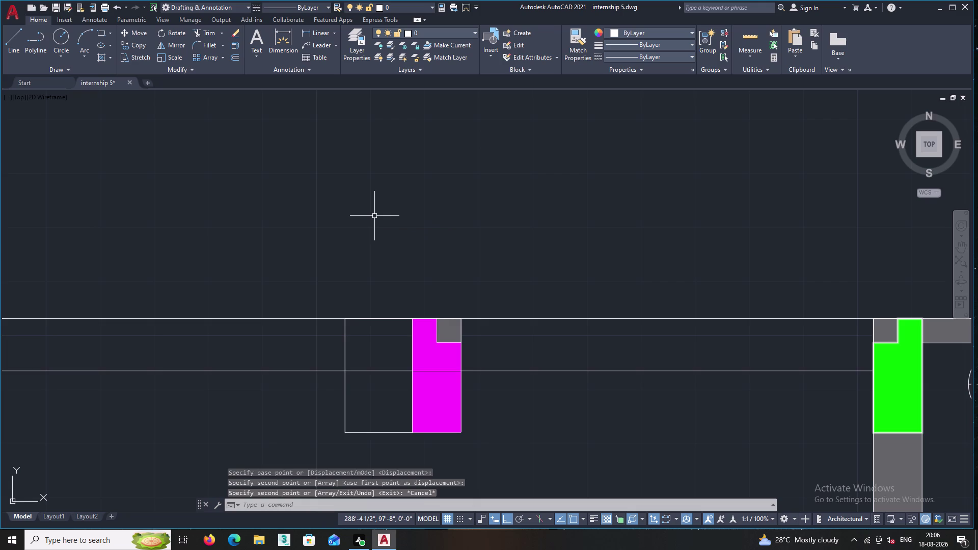
scroll(down, 3)
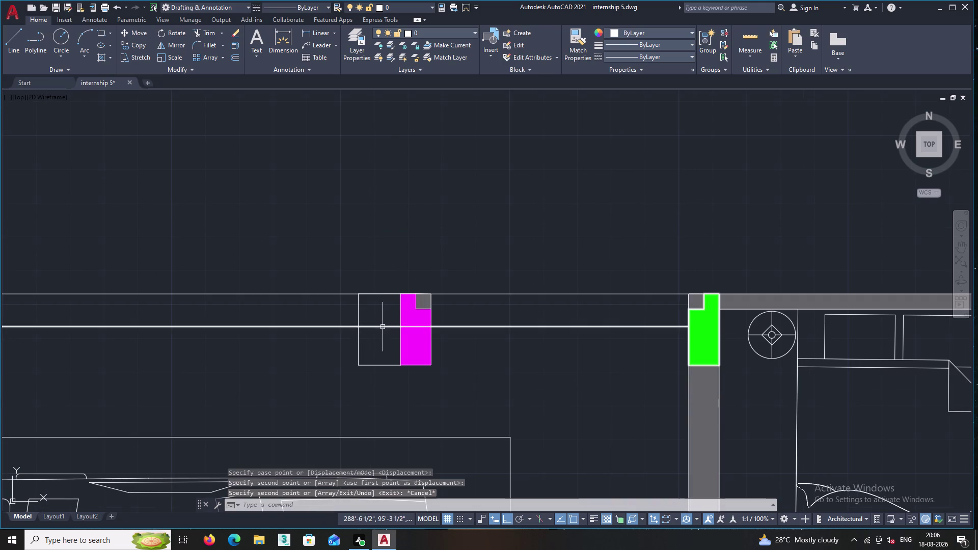
scroll(down, 3)
middle_drag(331, 342, 410, 263)
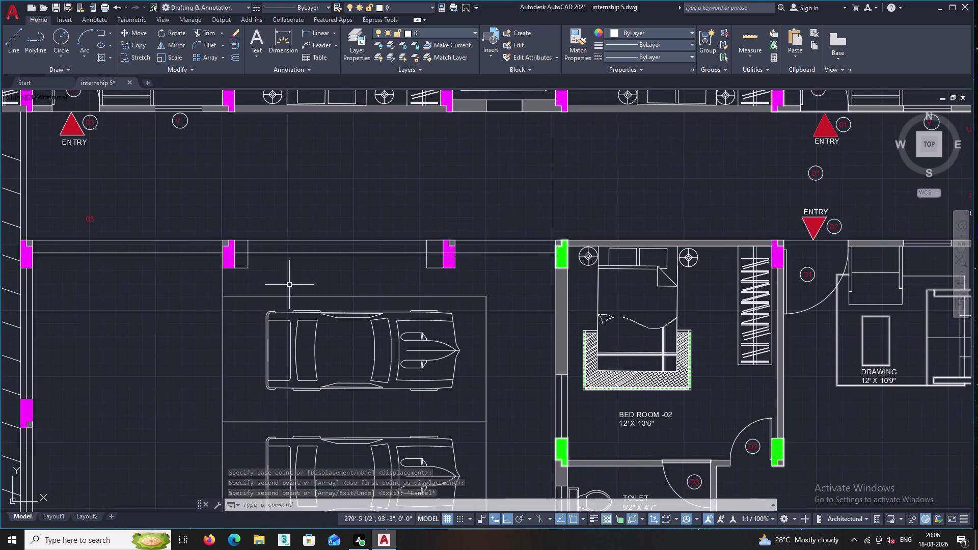
middle_drag(287, 284, 399, 216)
middle_drag(357, 234, 410, 191)
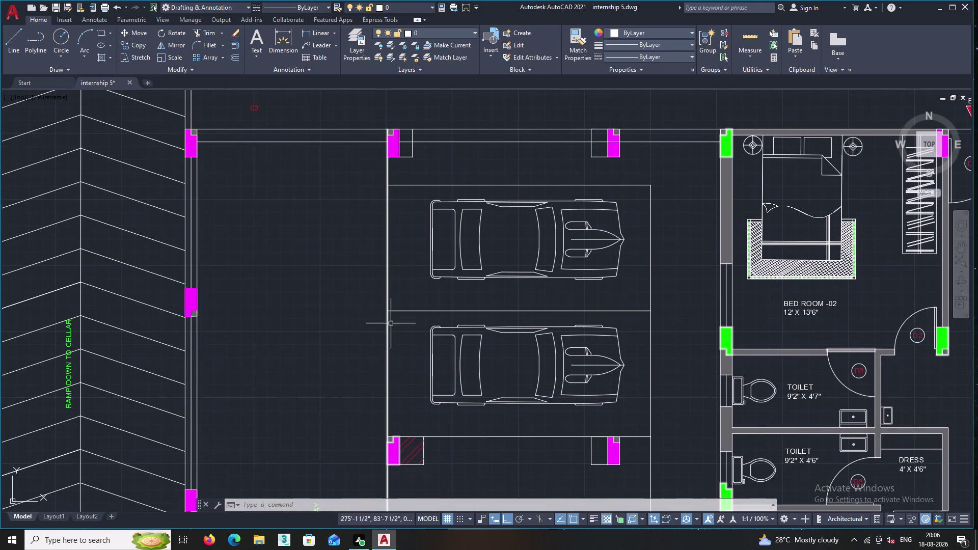
middle_drag(412, 387, 409, 273)
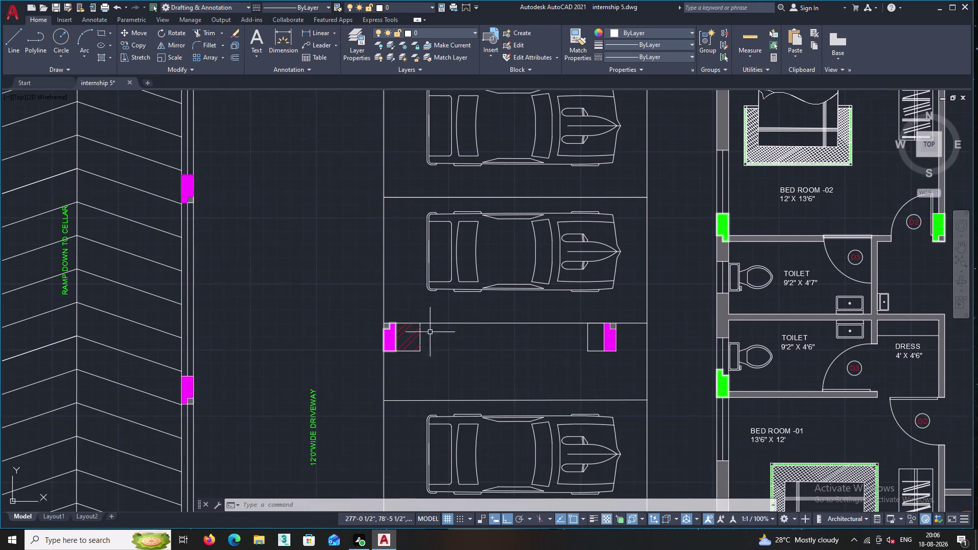
middle_drag(448, 364, 334, 192)
scroll(down, 3)
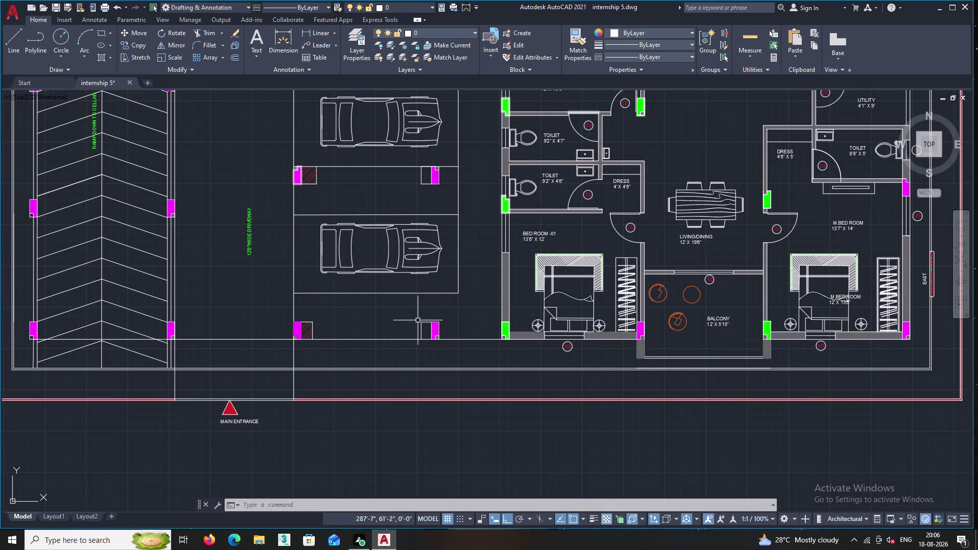
scroll(up, 3)
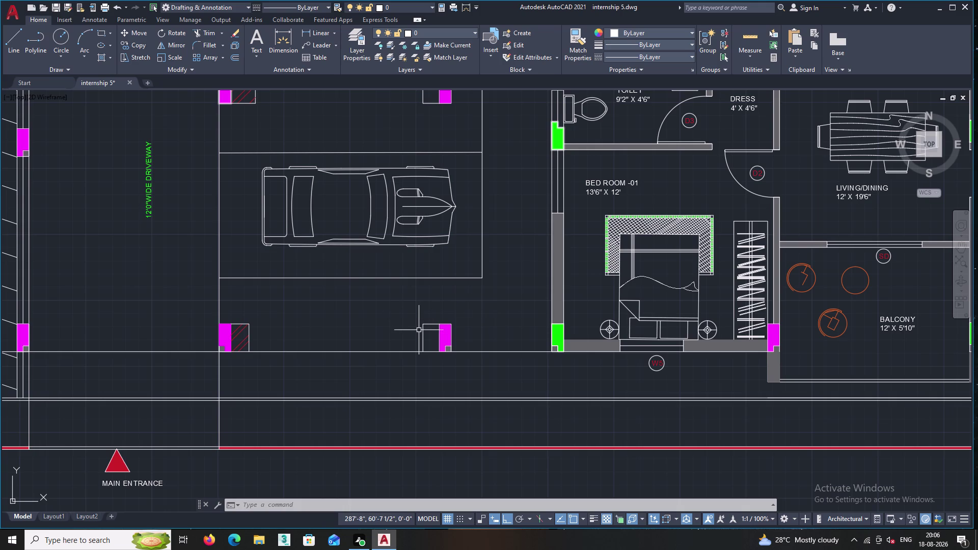
scroll(up, 3)
middle_drag(429, 279, 427, 291)
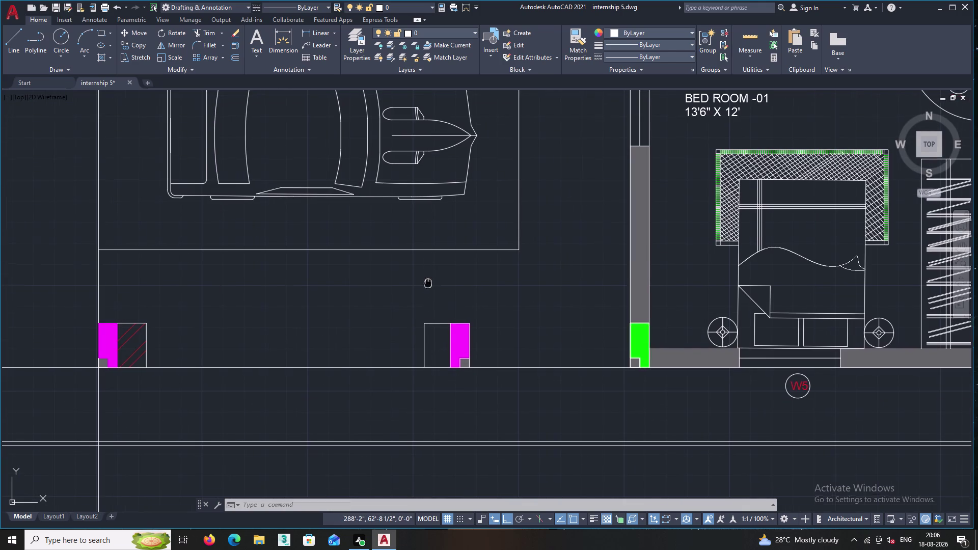
middle_drag(426, 291, 411, 422)
scroll(down, 3)
middle_drag(454, 214, 439, 289)
scroll(up, 3)
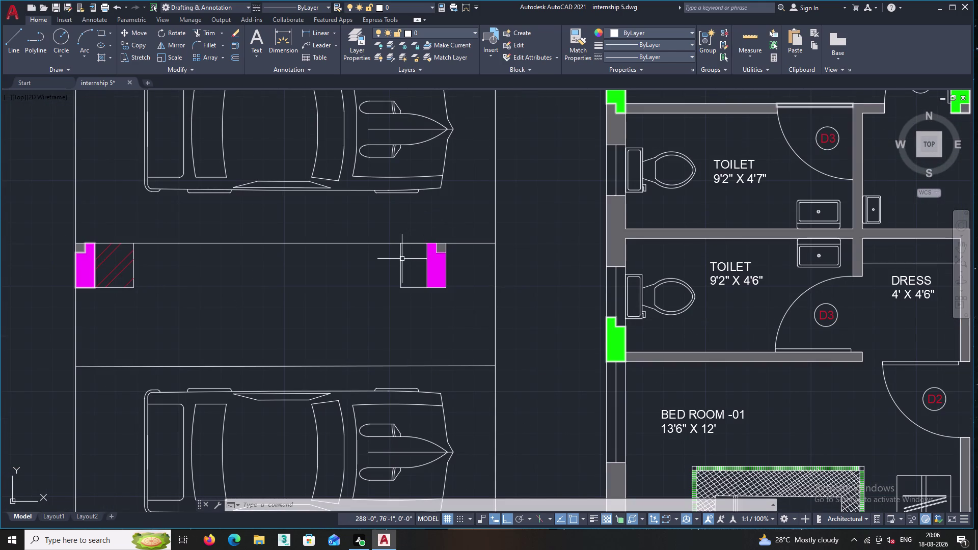
click(402, 259)
right_click(363, 254)
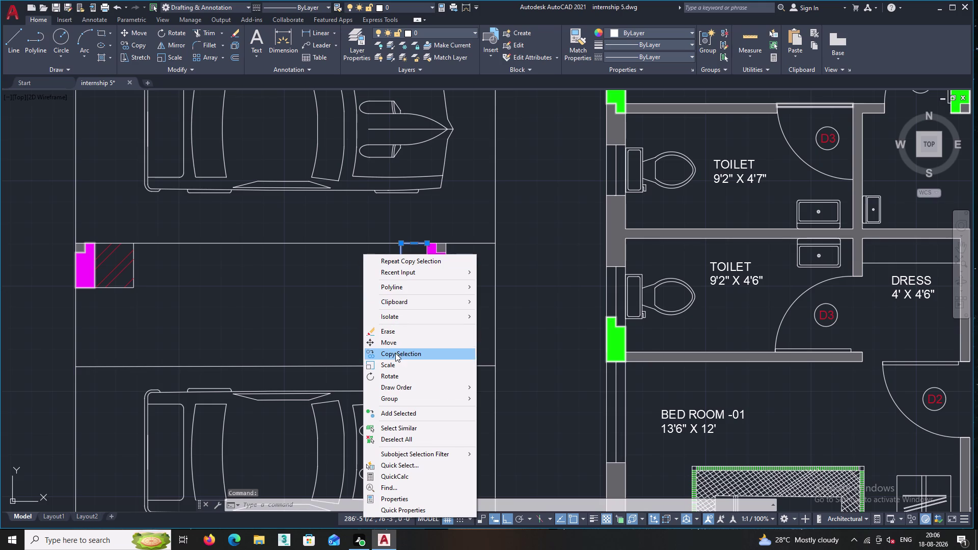
click(395, 353)
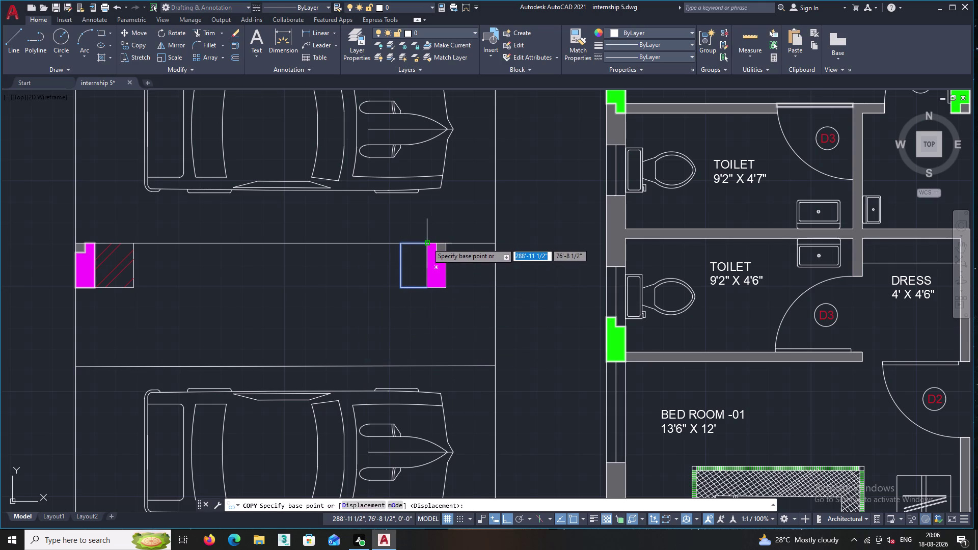
double_click(426, 244)
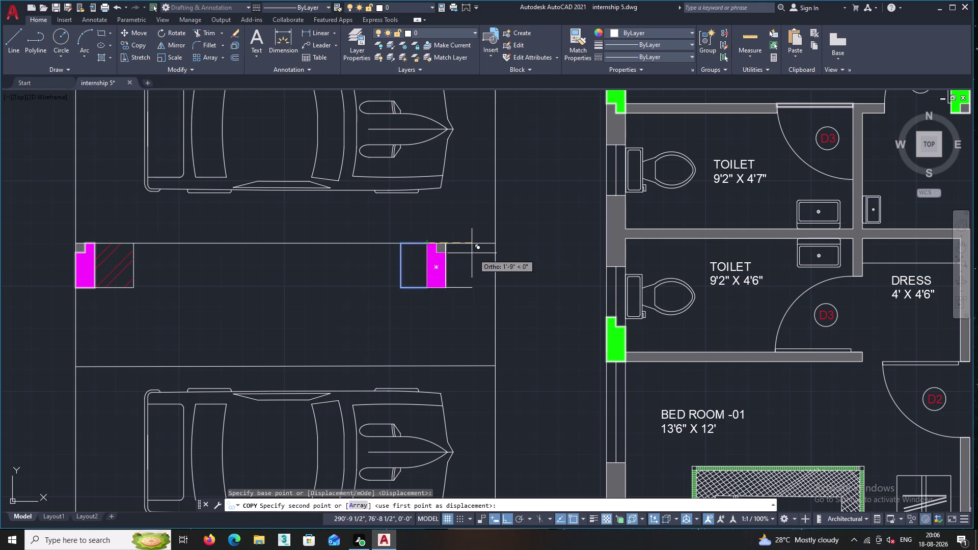
middle_drag(529, 269, 459, 257)
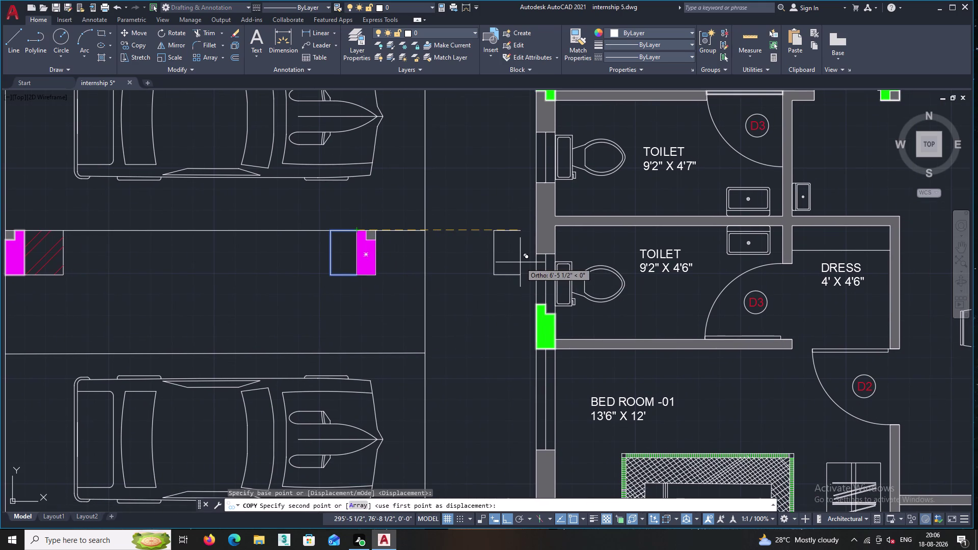
key(F8)
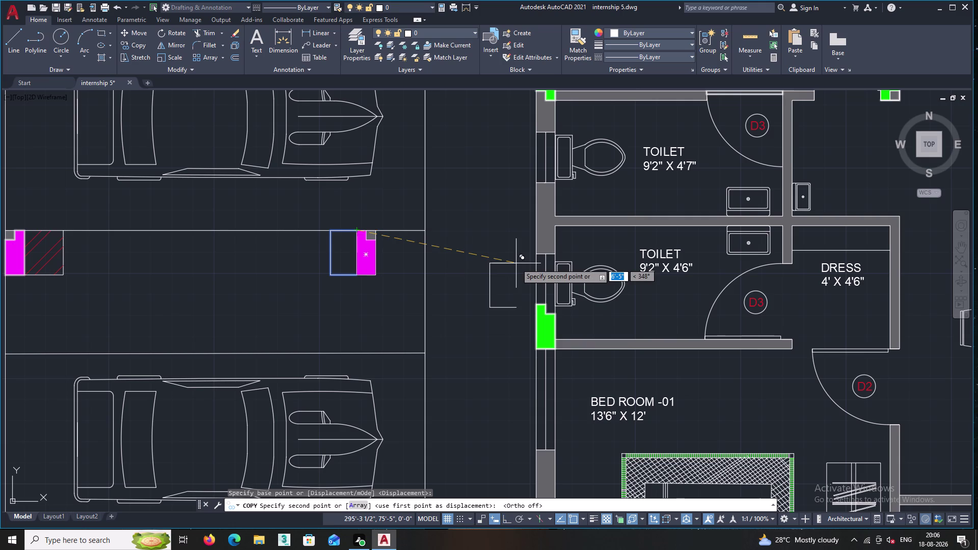
middle_drag(523, 256, 501, 272)
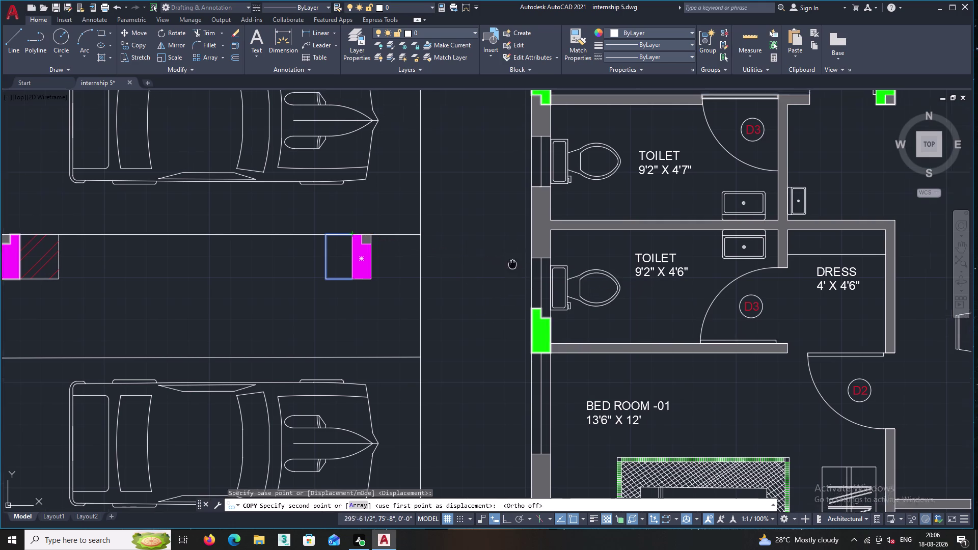
middle_drag(501, 272, 436, 294)
scroll(down, 3)
middle_drag(550, 248, 489, 333)
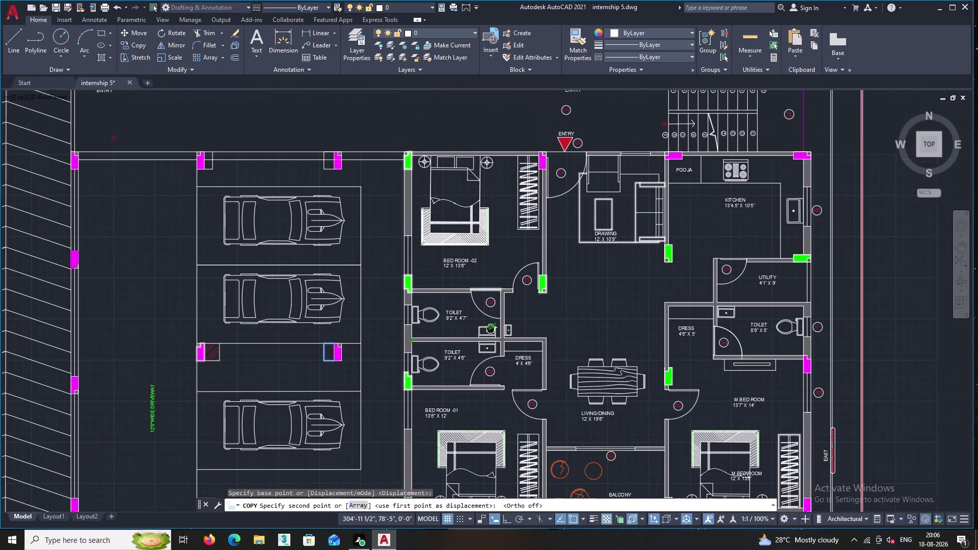
middle_drag(489, 333, 463, 340)
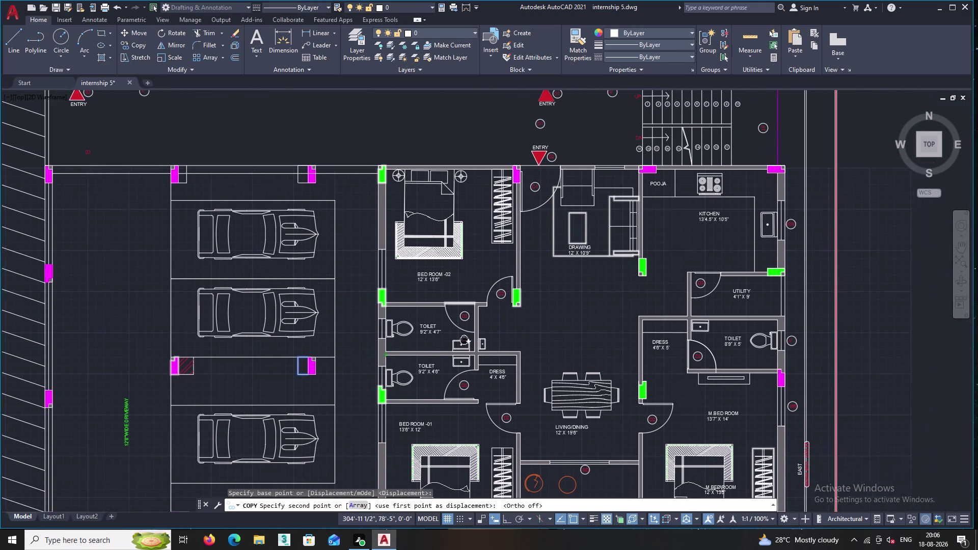
middle_drag(463, 339, 409, 309)
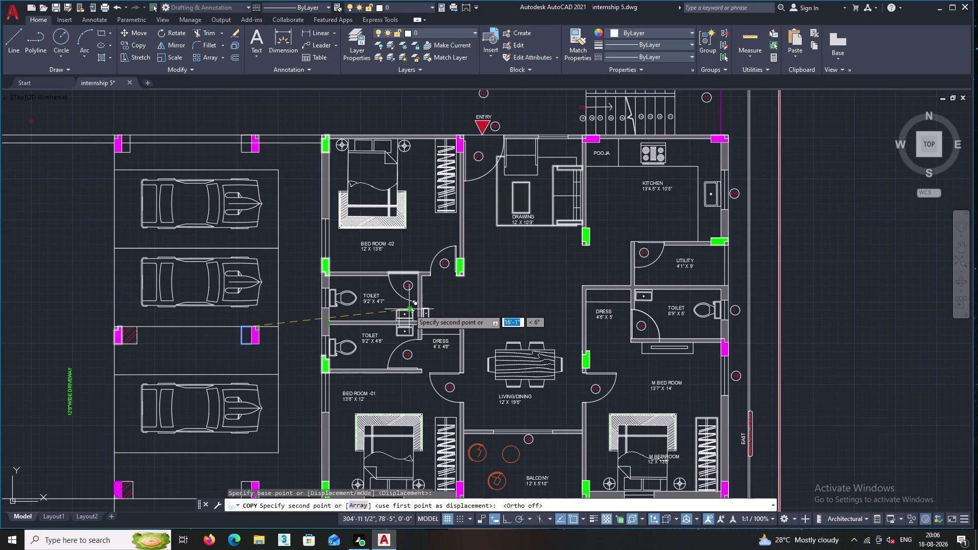
middle_drag(429, 296, 434, 292)
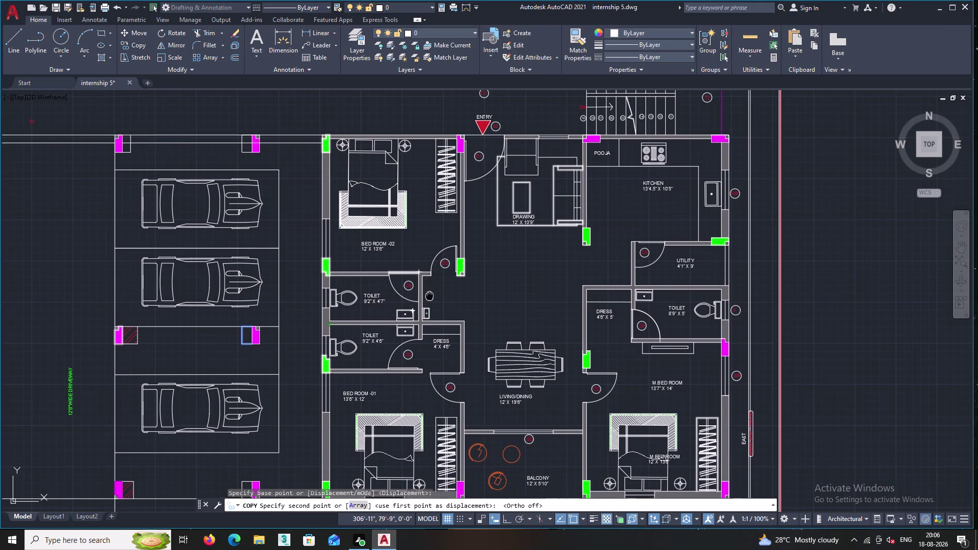
middle_drag(434, 292, 460, 244)
scroll(up, 3)
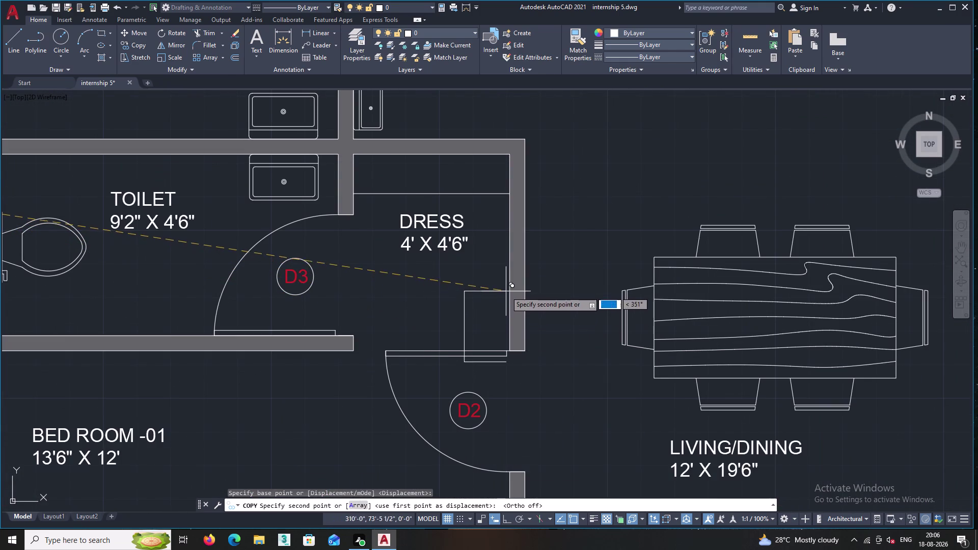
scroll(down, 3)
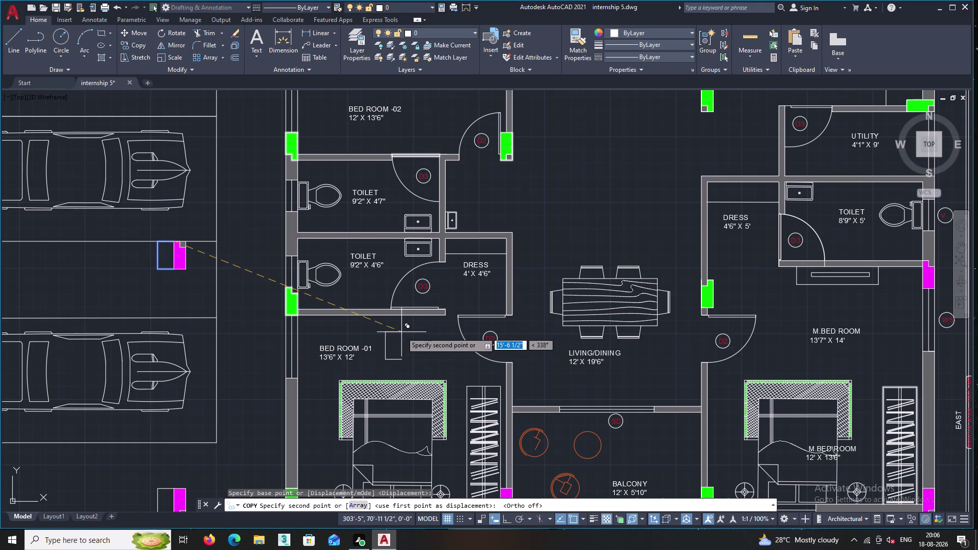
key(Escape)
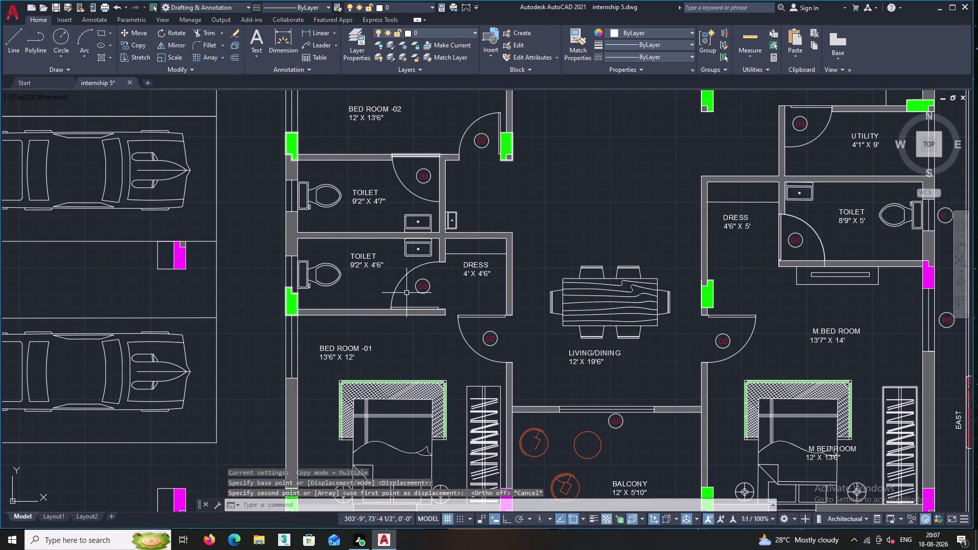
Select the green frame beside door D2 and start copying it.
middle_drag(406, 292, 258, 432)
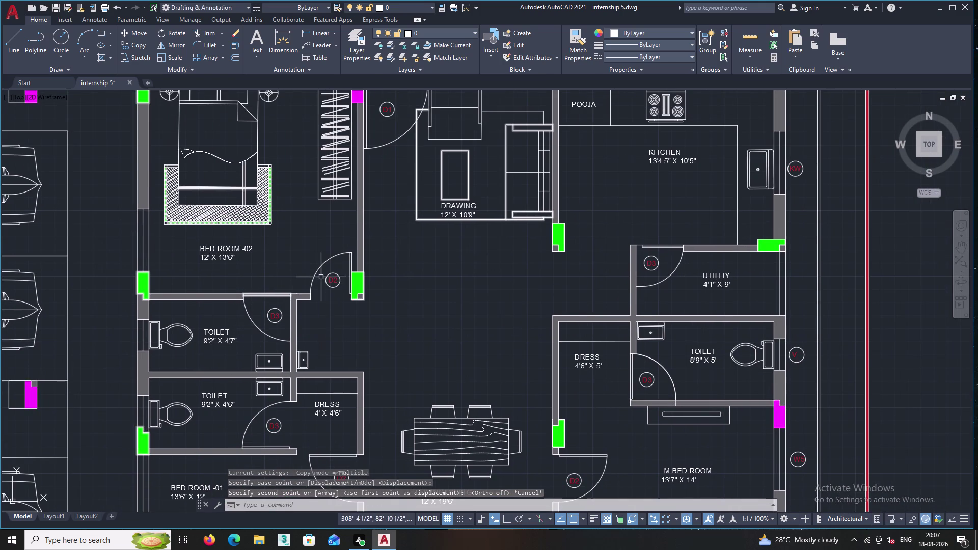
scroll(up, 3)
scroll(up, 3)
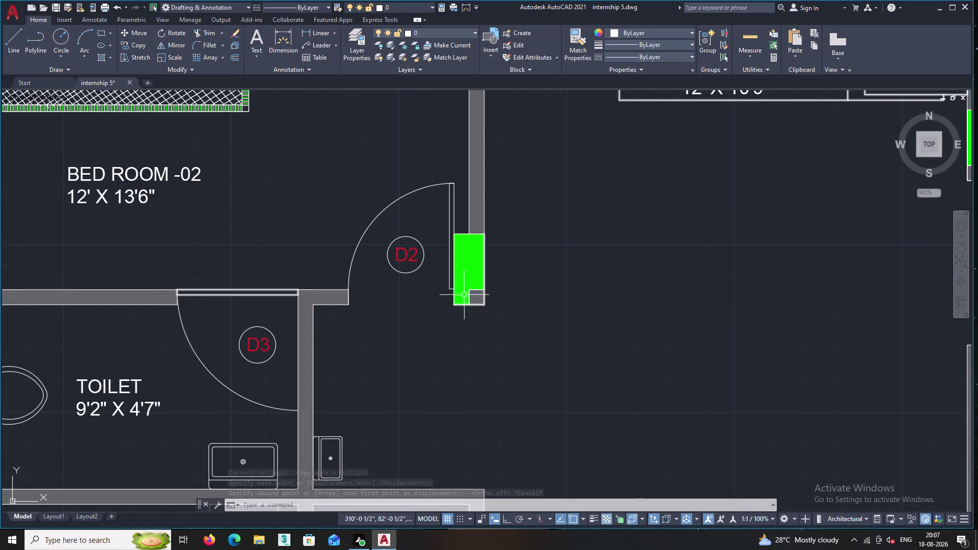
click(471, 290)
right_click(554, 250)
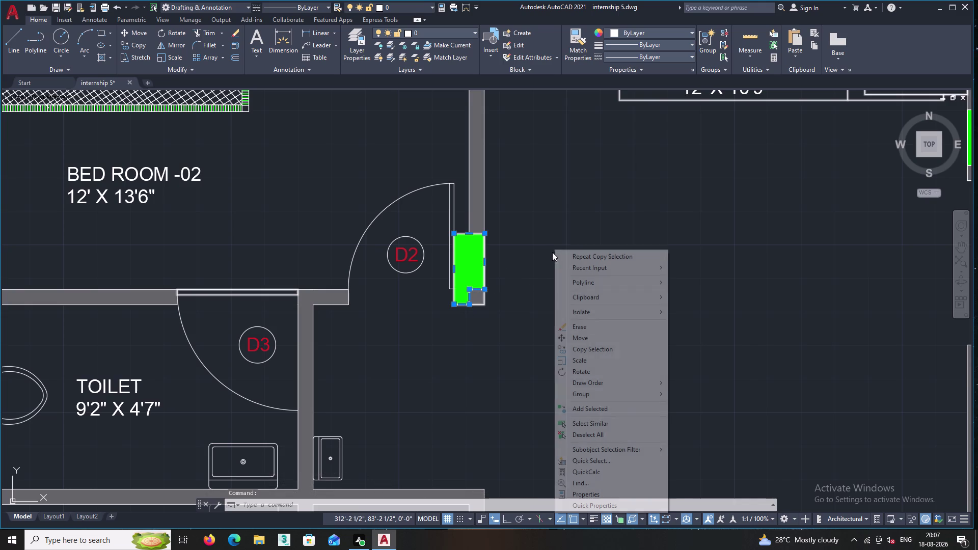
double_click(595, 346)
Pan around the plan toward Bed Room-02 while the copy awaits its destination.
middle_drag(619, 400, 341, 128)
scroll(down, 3)
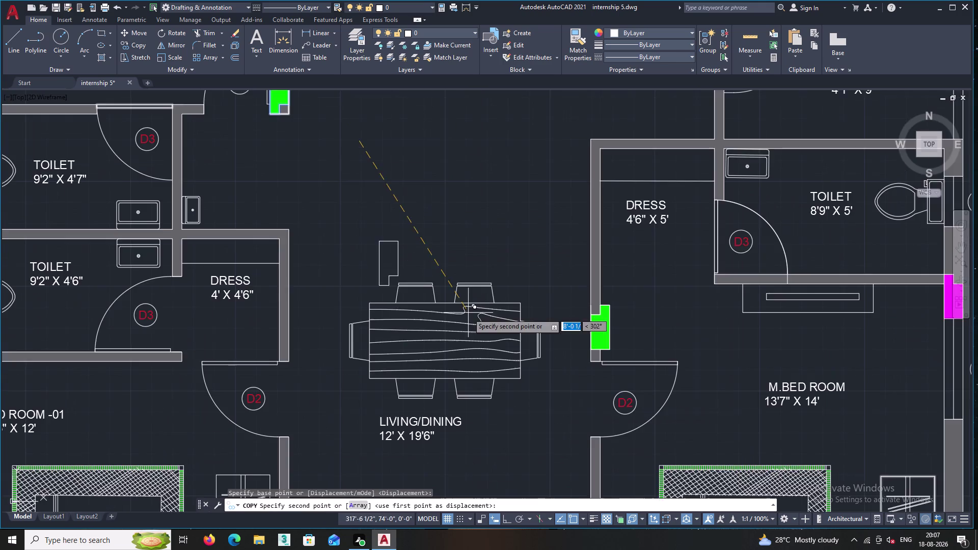
middle_drag(470, 312, 341, 179)
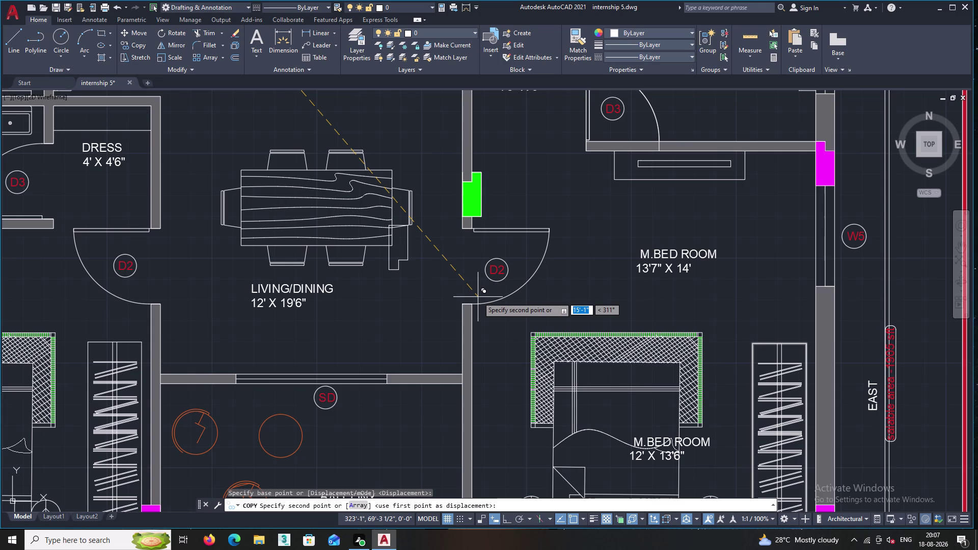
scroll(down, 3)
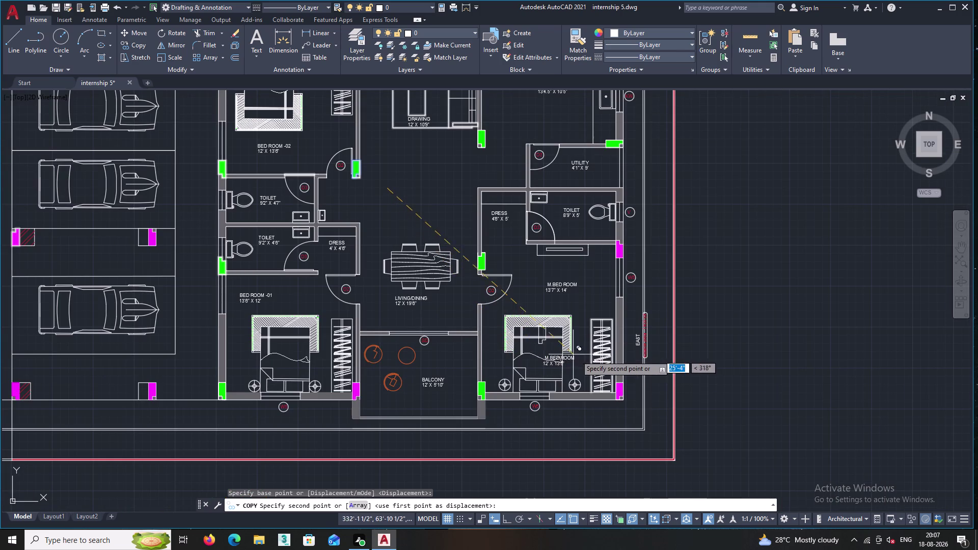
middle_drag(554, 365, 469, 338)
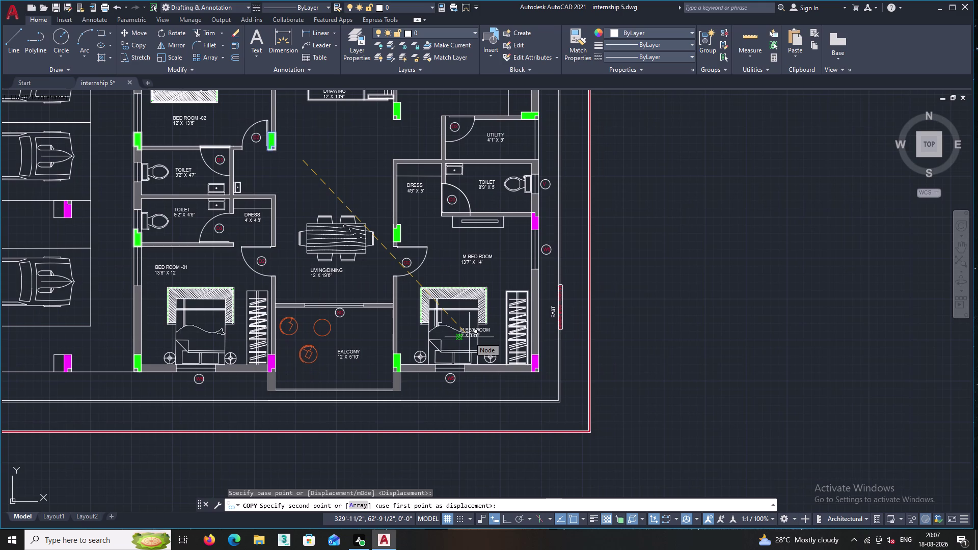
middle_drag(217, 382, 397, 378)
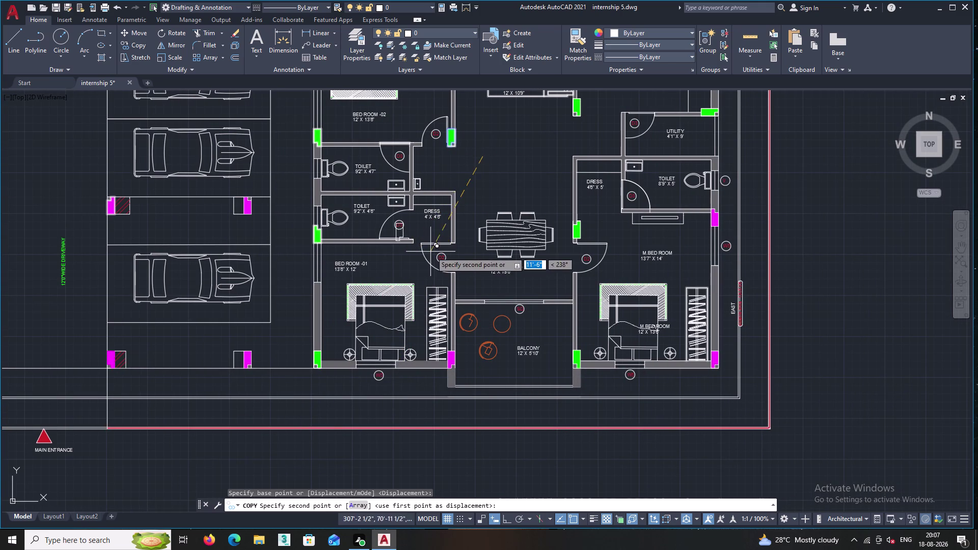
middle_drag(441, 245, 520, 253)
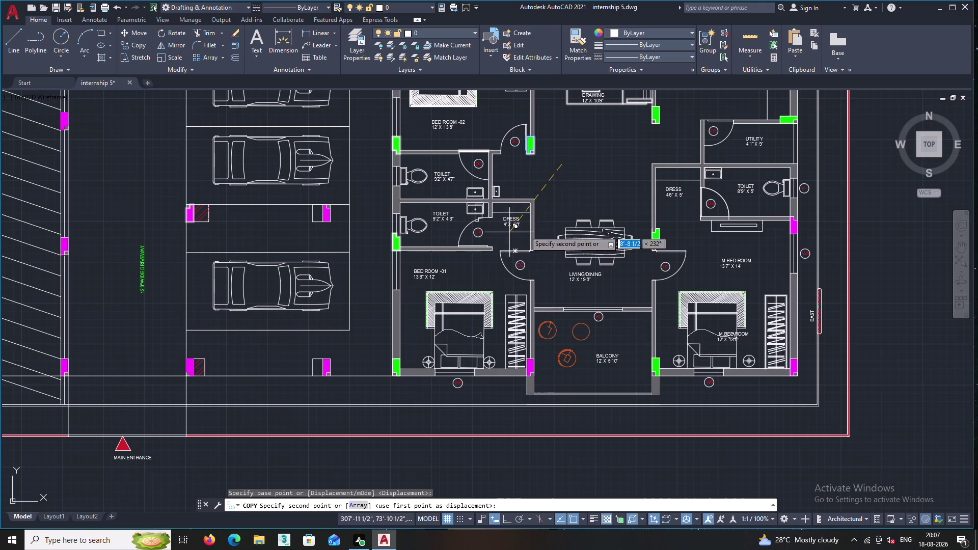
middle_drag(537, 227, 530, 297)
middle_drag(558, 244, 526, 312)
scroll(up, 3)
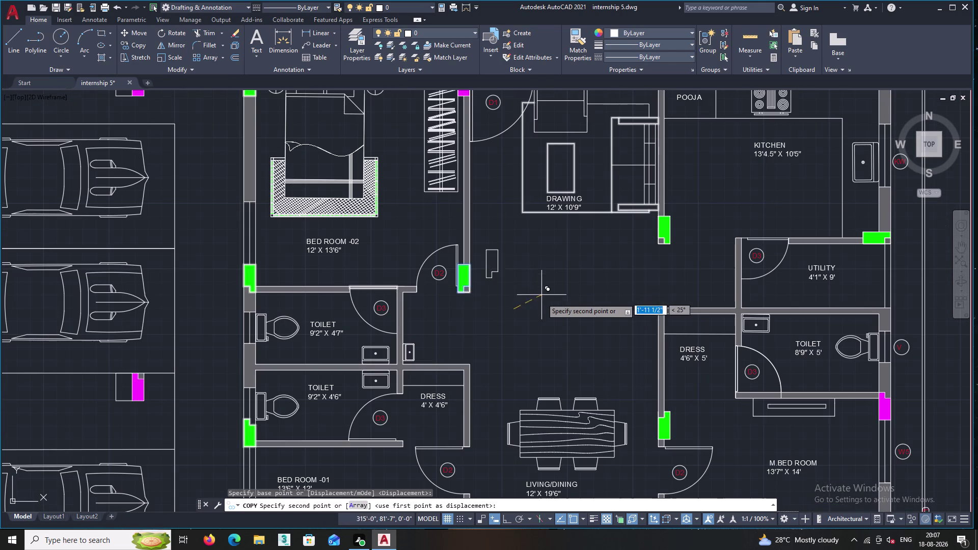
middle_drag(510, 355, 561, 361)
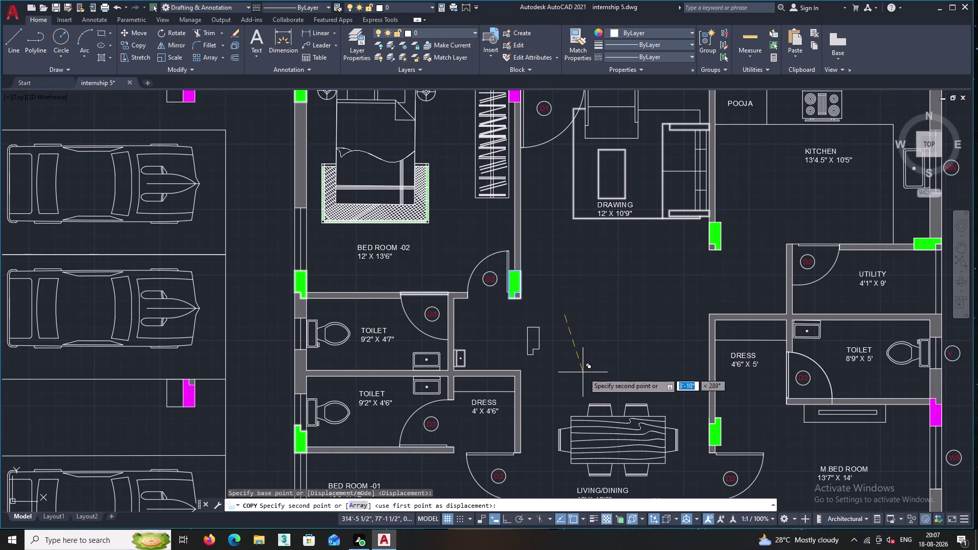
middle_drag(577, 369, 515, 372)
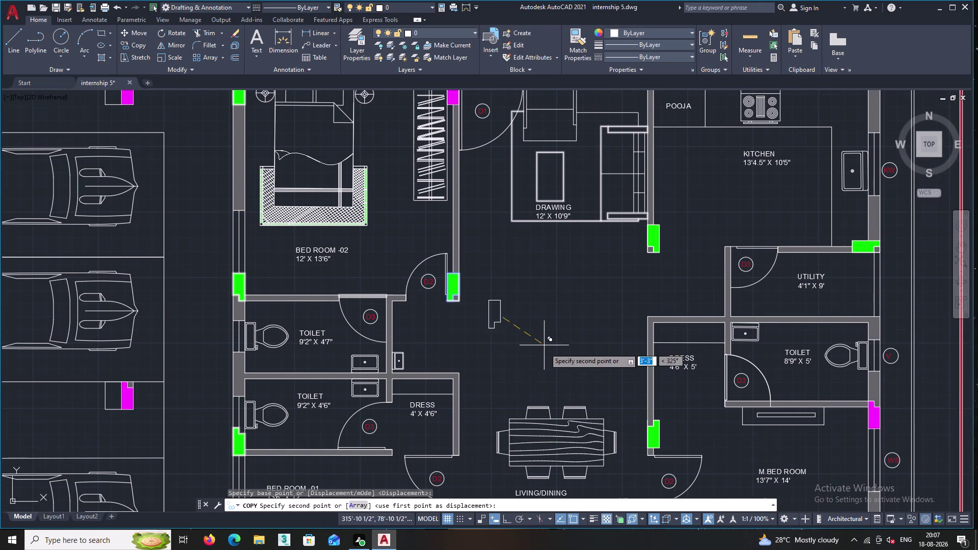
middle_drag(545, 351, 491, 338)
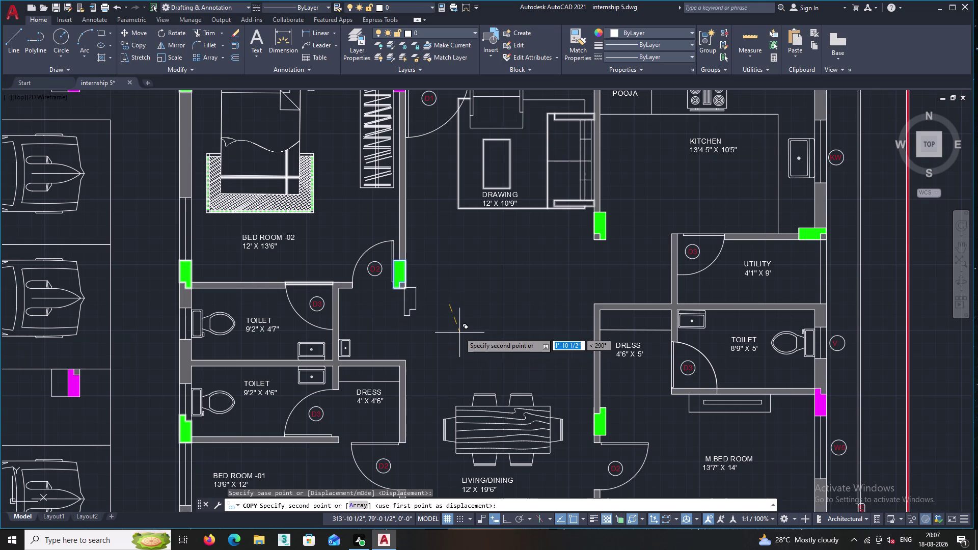
scroll(up, 3)
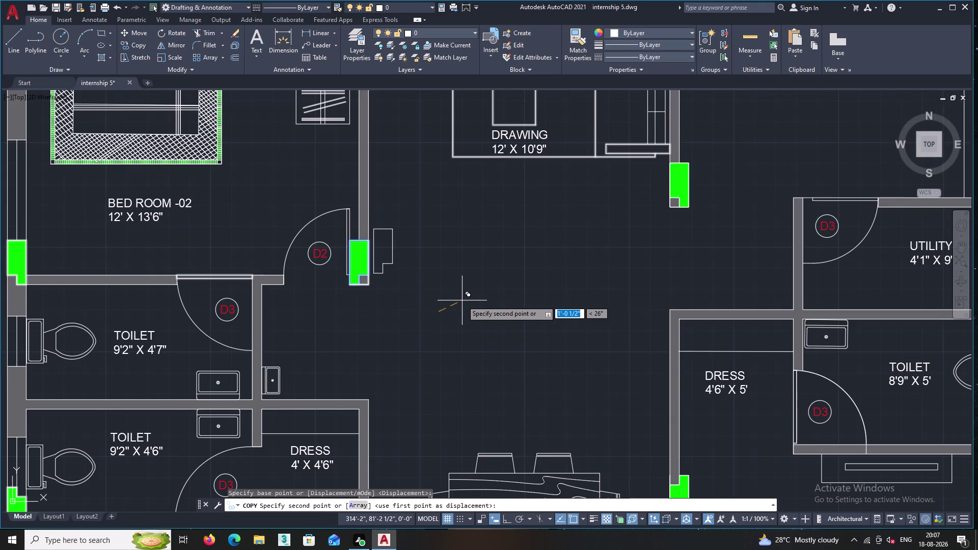
middle_drag(537, 350, 545, 356)
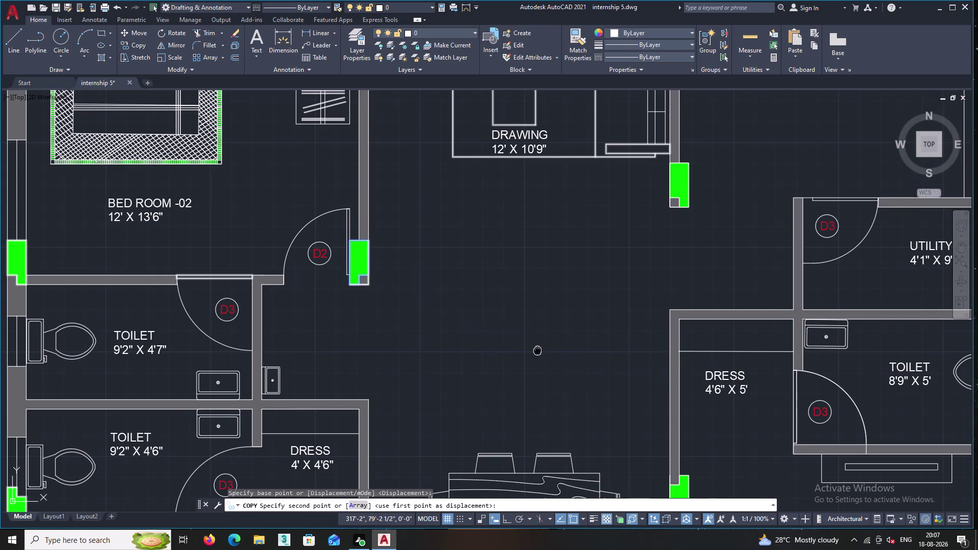
middle_drag(544, 356, 634, 402)
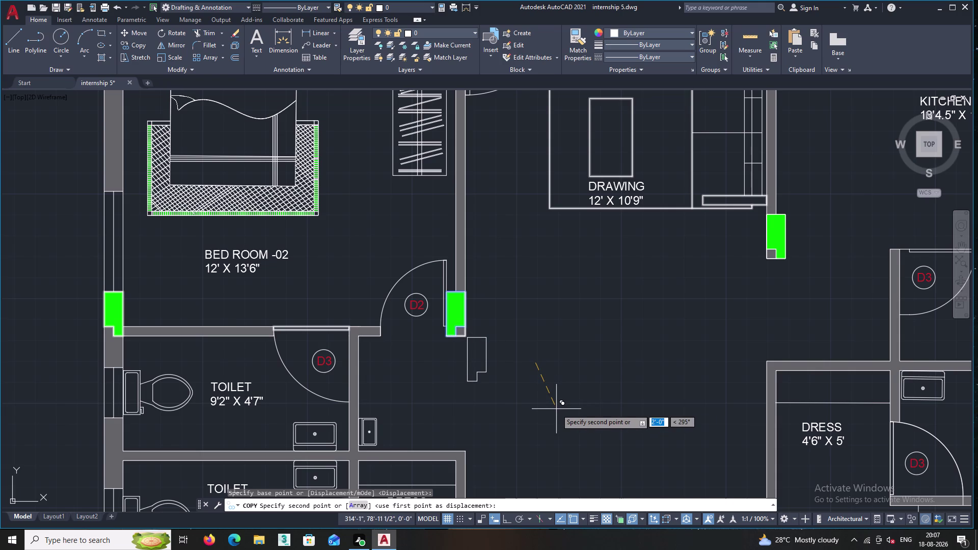
middle_drag(561, 408, 554, 416)
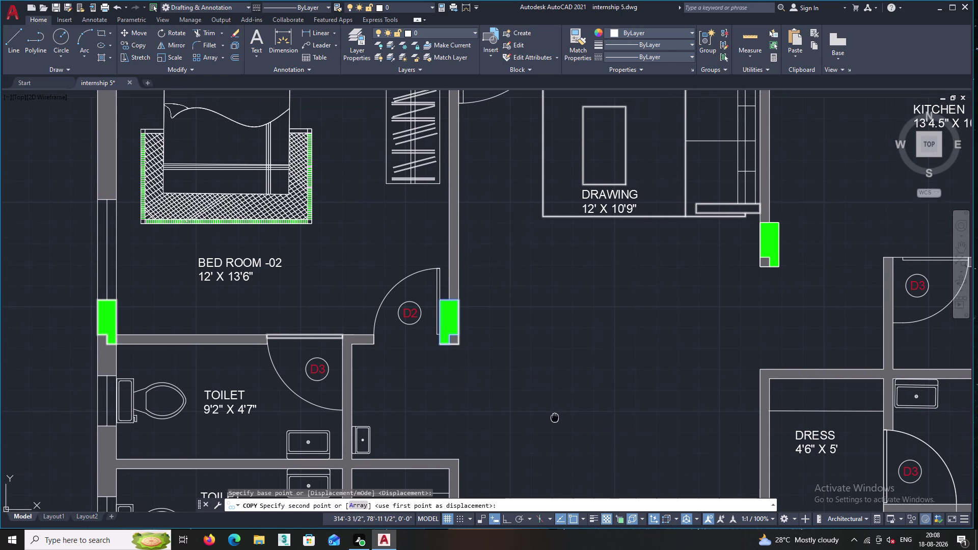
middle_drag(554, 416, 558, 365)
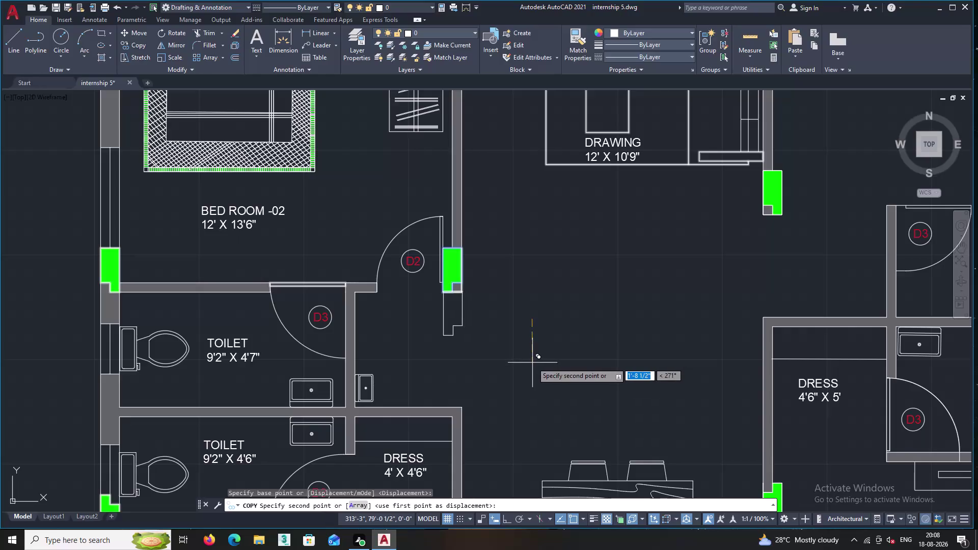
scroll(up, 3)
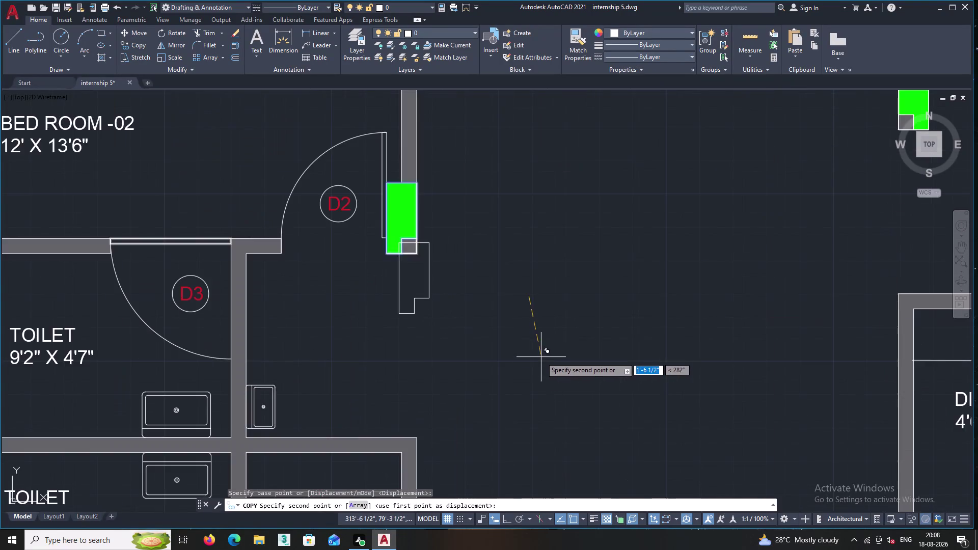
scroll(up, 3)
middle_drag(528, 353, 608, 471)
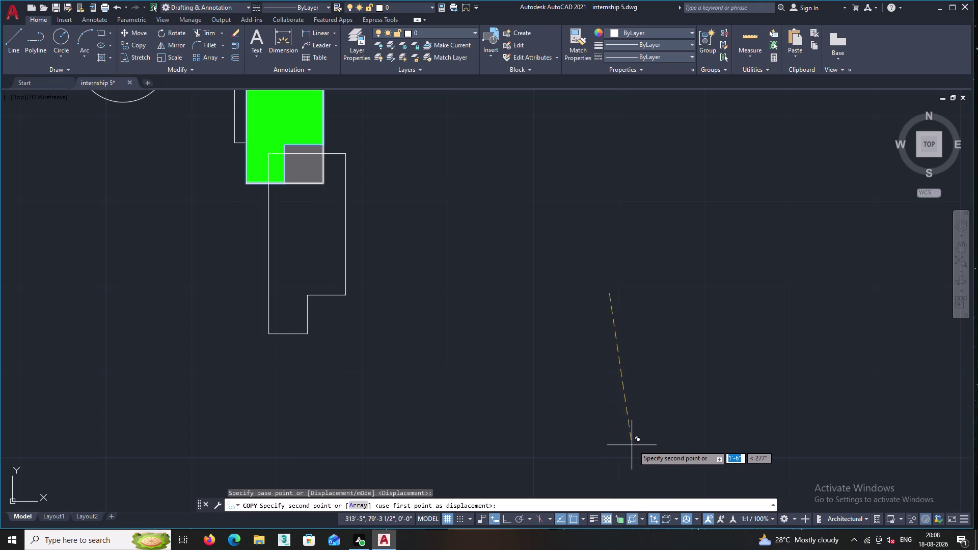
scroll(down, 3)
middle_drag(636, 393, 638, 437)
scroll(down, 3)
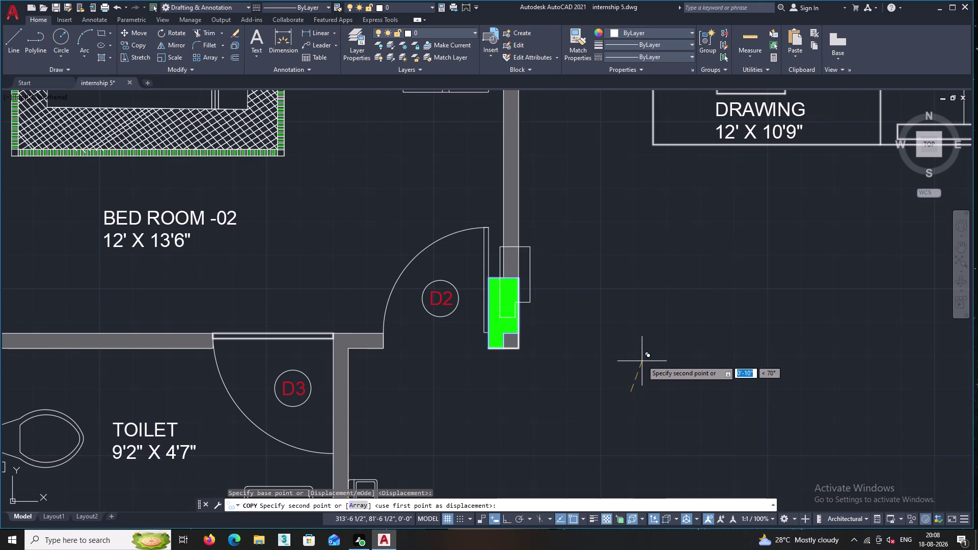
middle_drag(642, 360, 651, 384)
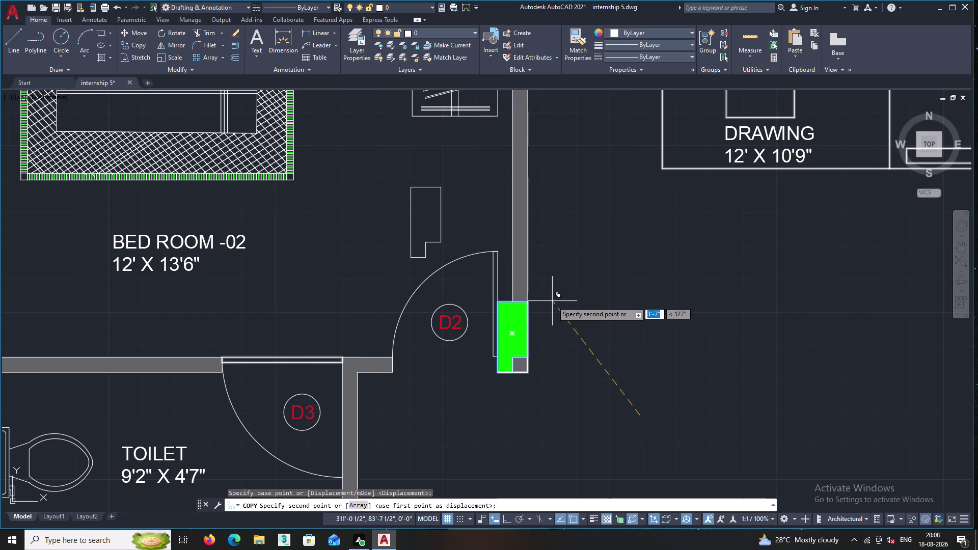
key(Escape)
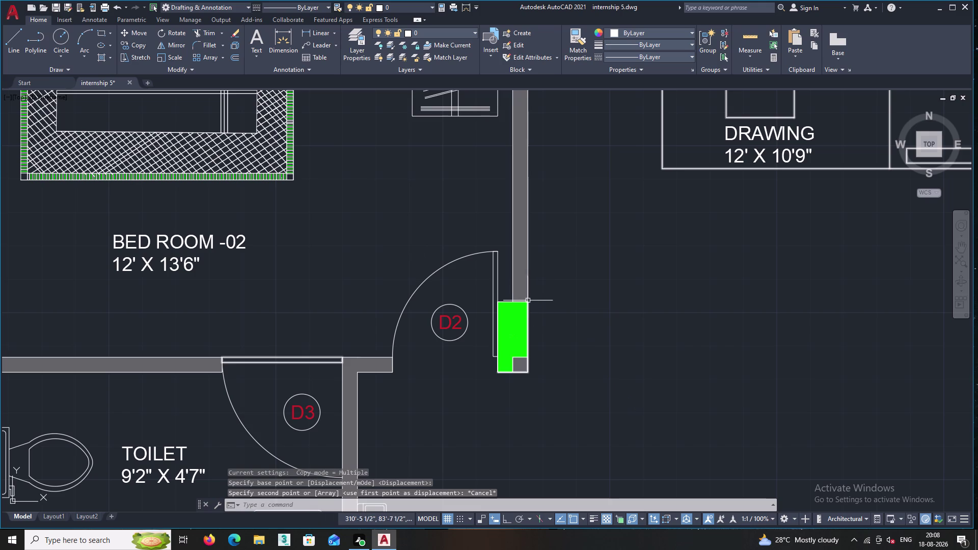
scroll(down, 3)
middle_drag(503, 361, 431, 266)
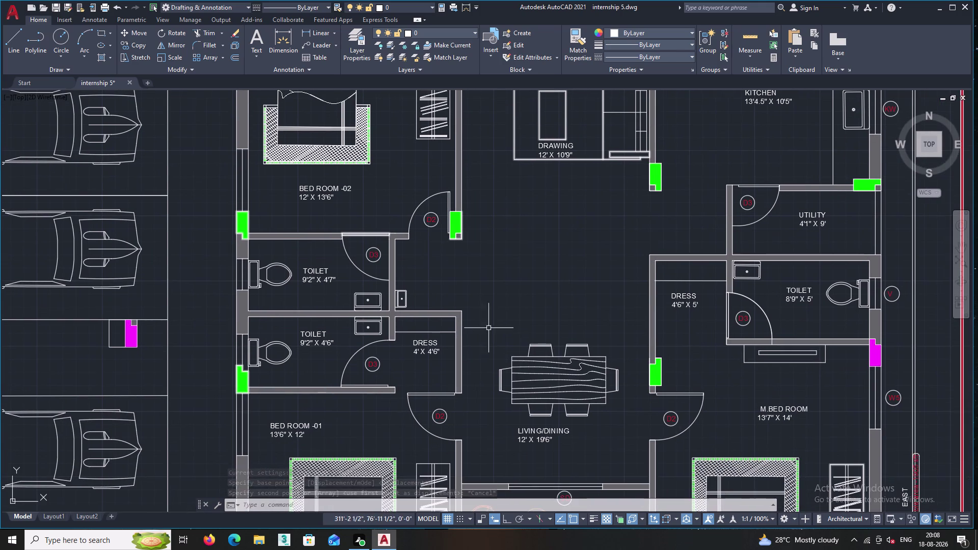
middle_drag(536, 314, 462, 281)
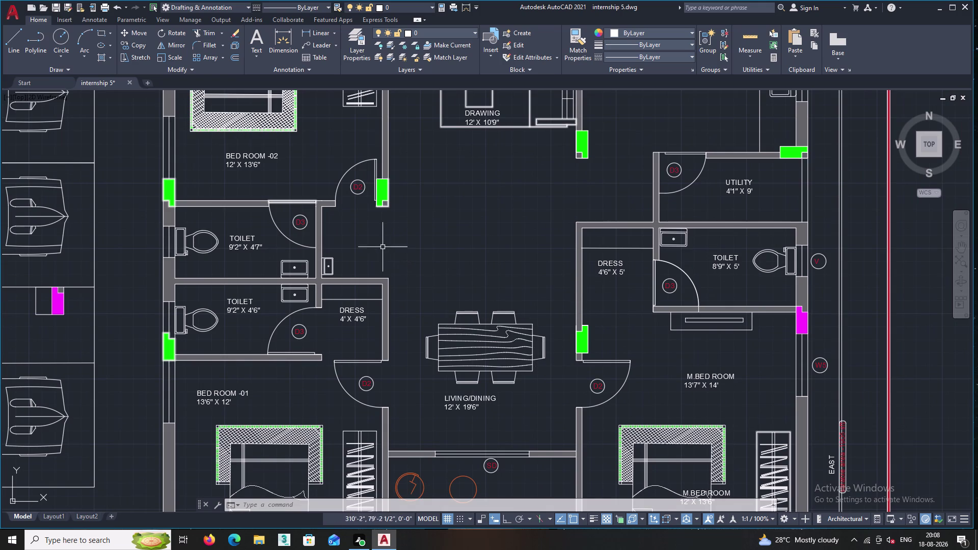
middle_drag(395, 261, 363, 231)
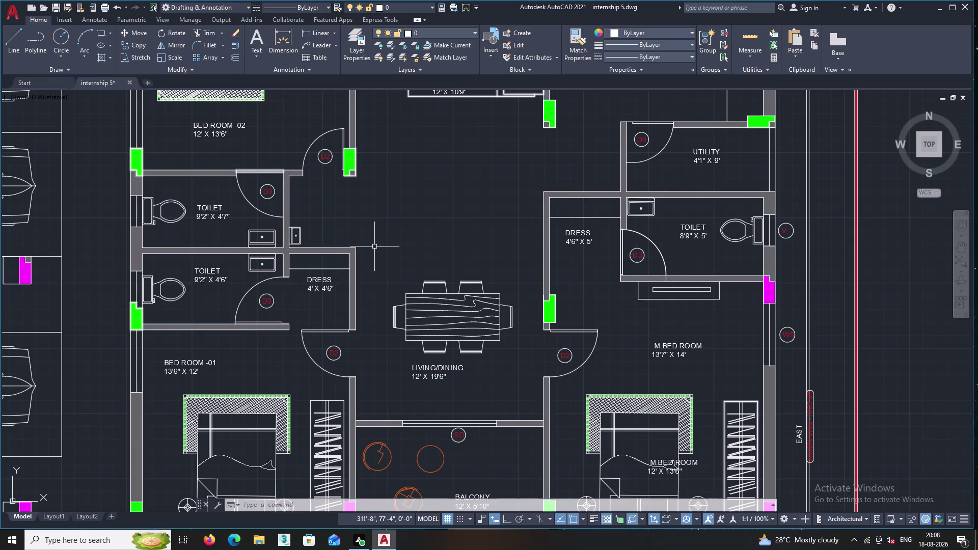
scroll(up, 3)
middle_drag(377, 241, 388, 258)
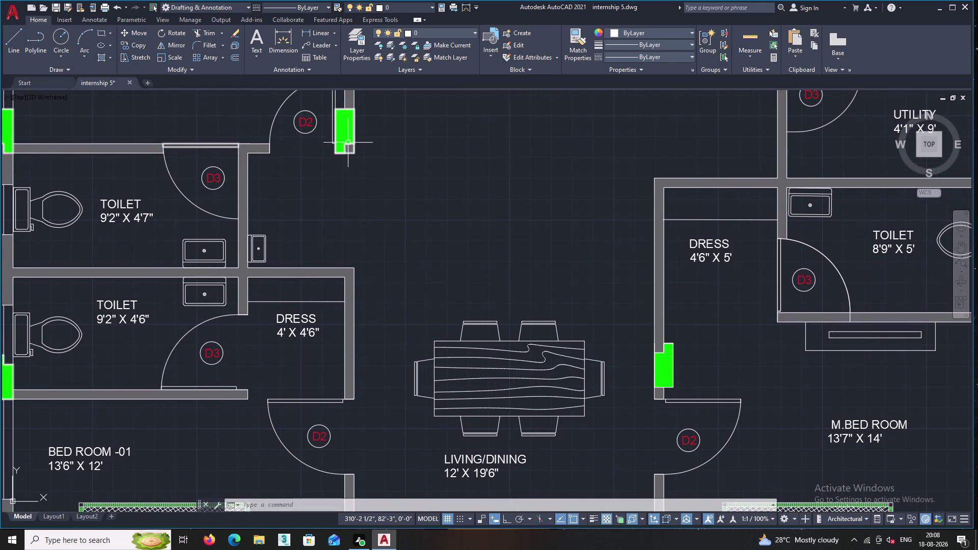
click(347, 144)
right_click(390, 134)
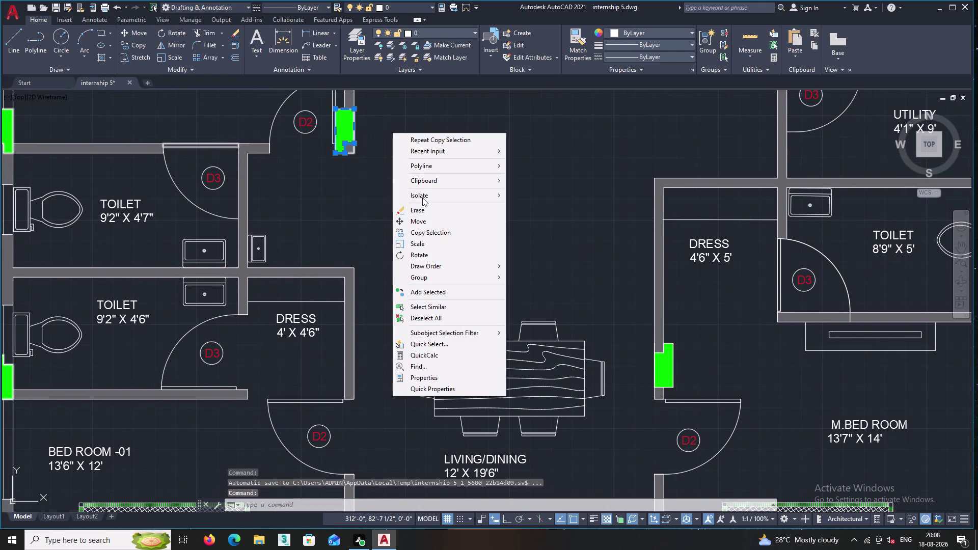
click(431, 234)
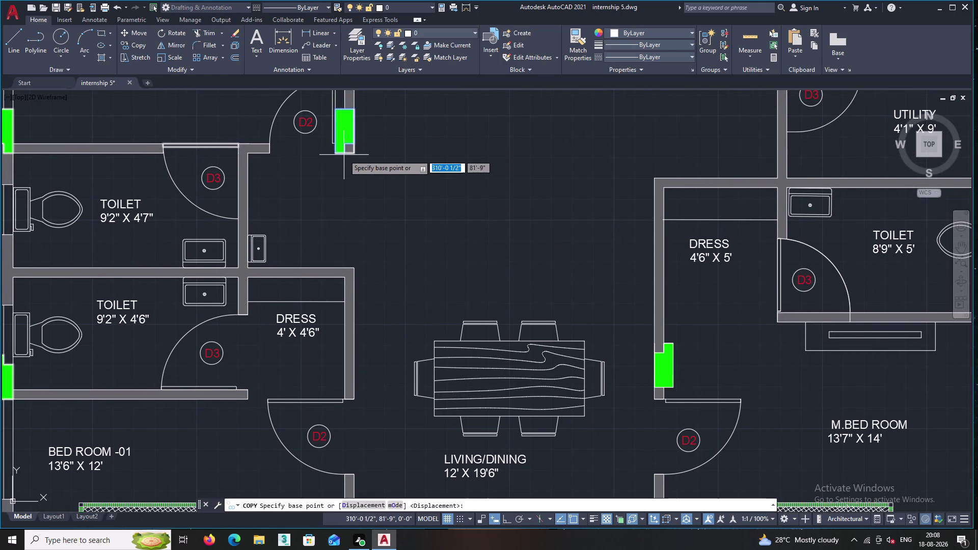
click(344, 152)
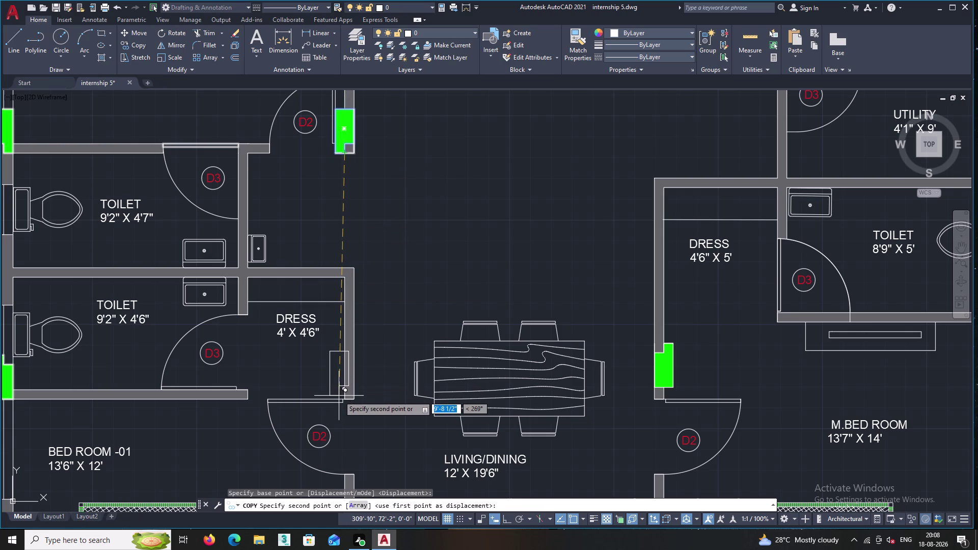
middle_drag(342, 399, 353, 351)
scroll(up, 3)
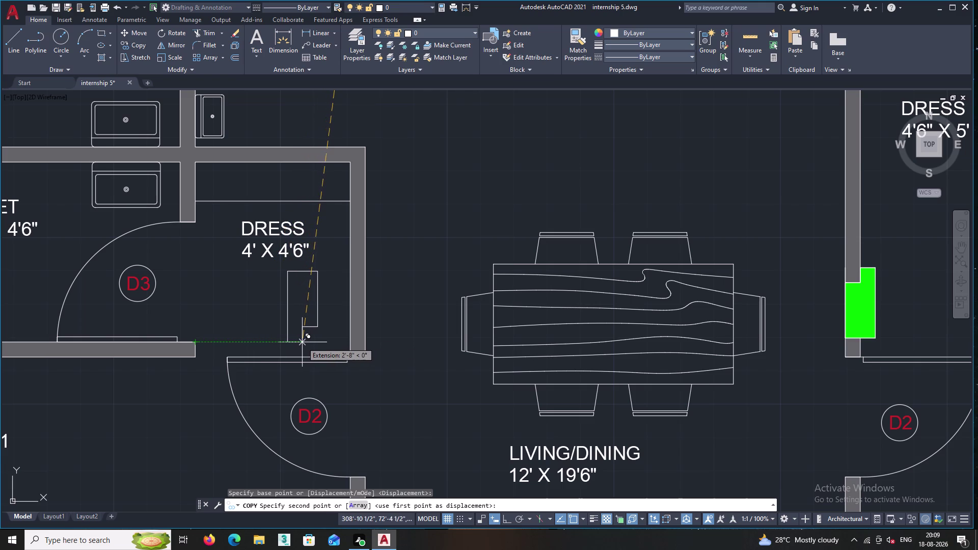
click(349, 341)
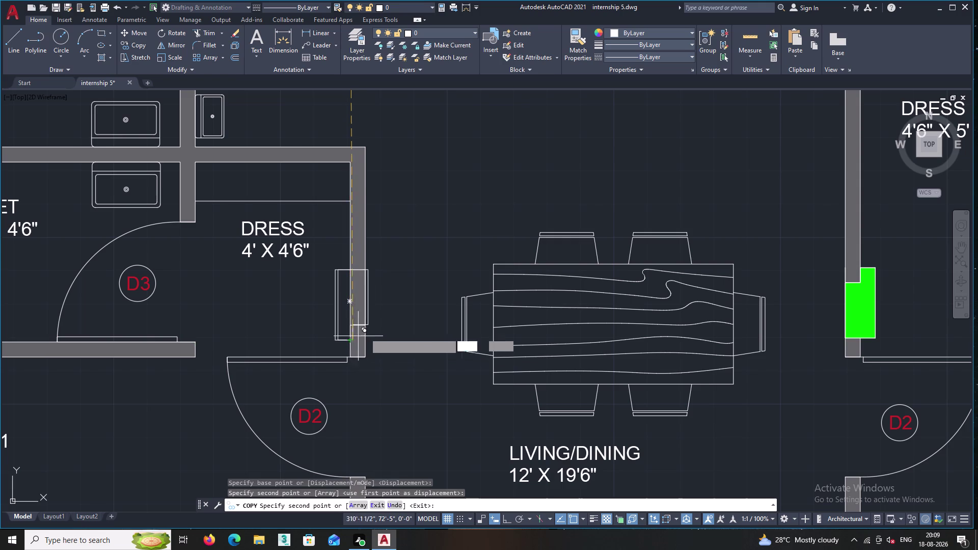
middle_drag(388, 317, 375, 275)
scroll(down, 3)
middle_drag(376, 370, 363, 286)
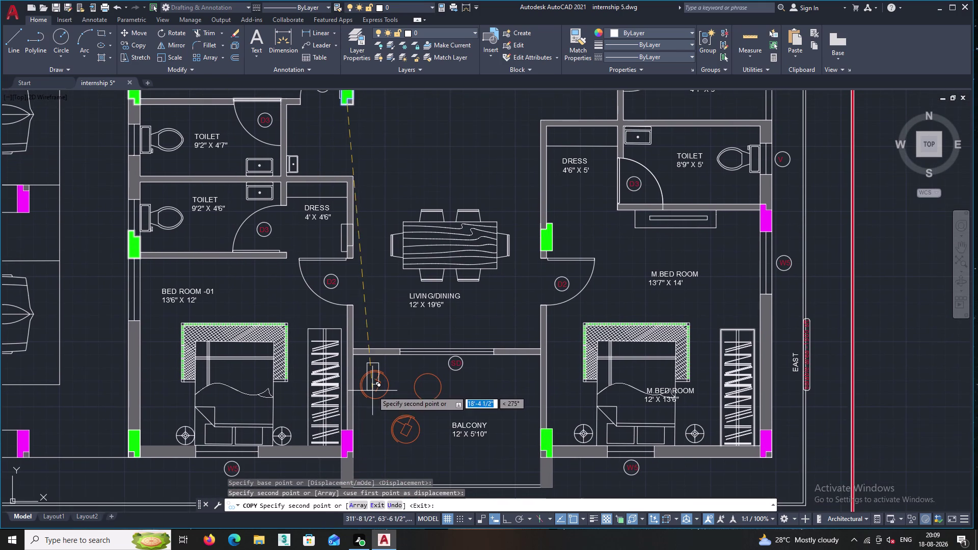
middle_drag(376, 311, 381, 350)
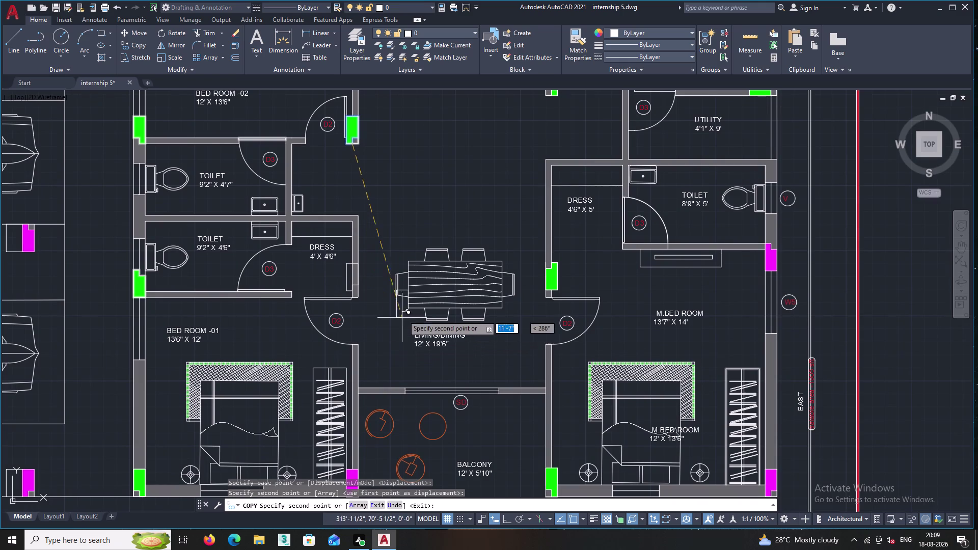
key(Escape)
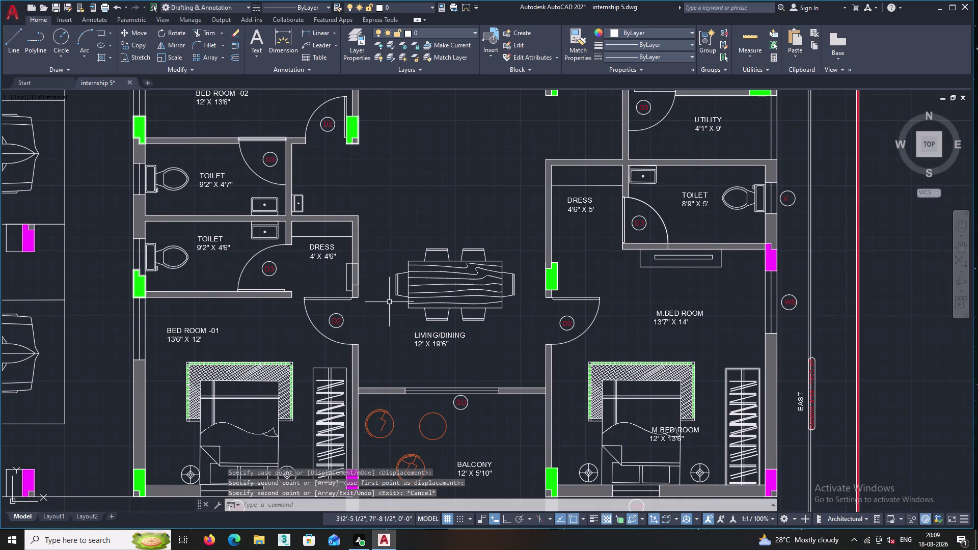
scroll(up, 3)
Trim the two Dress room wall pieces beside the door-frame rectangle with TR.
scroll(up, 3)
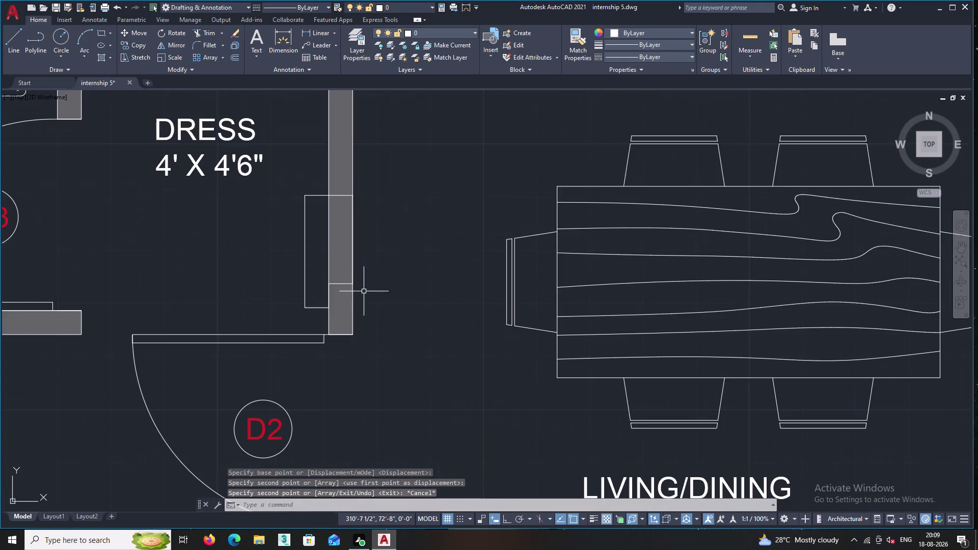
middle_drag(332, 259, 314, 305)
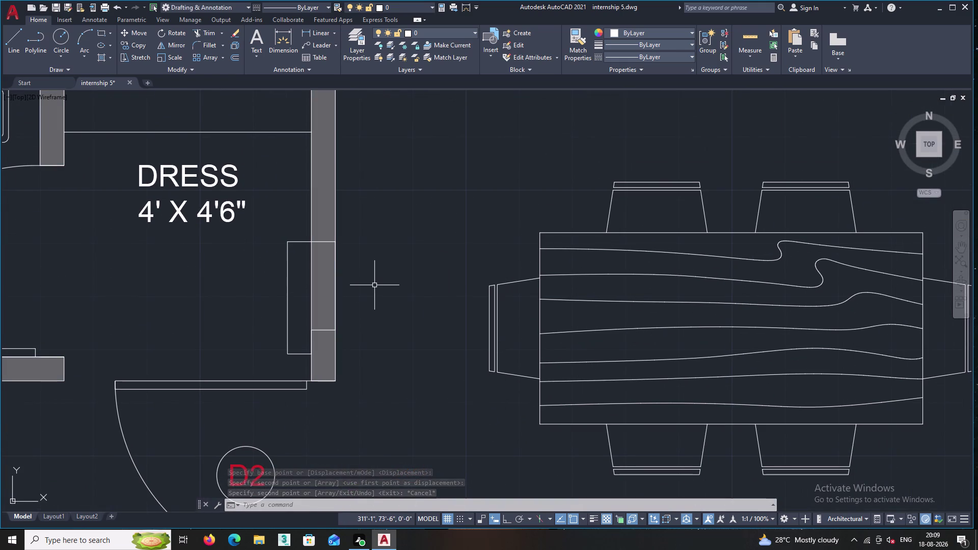
text(TR)
key(Return)
scroll(up, 3)
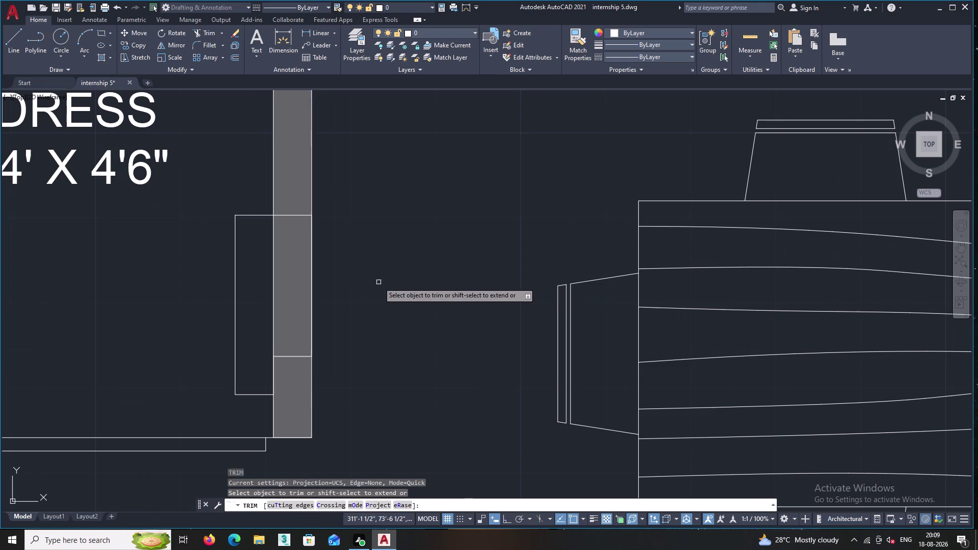
click(287, 298)
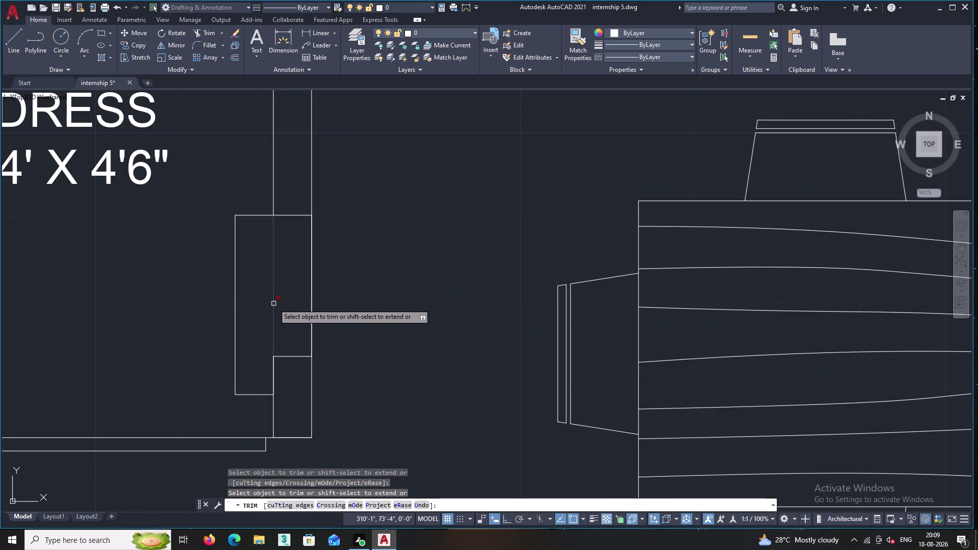
click(273, 304)
scroll(down, 3)
scroll(down, 3)
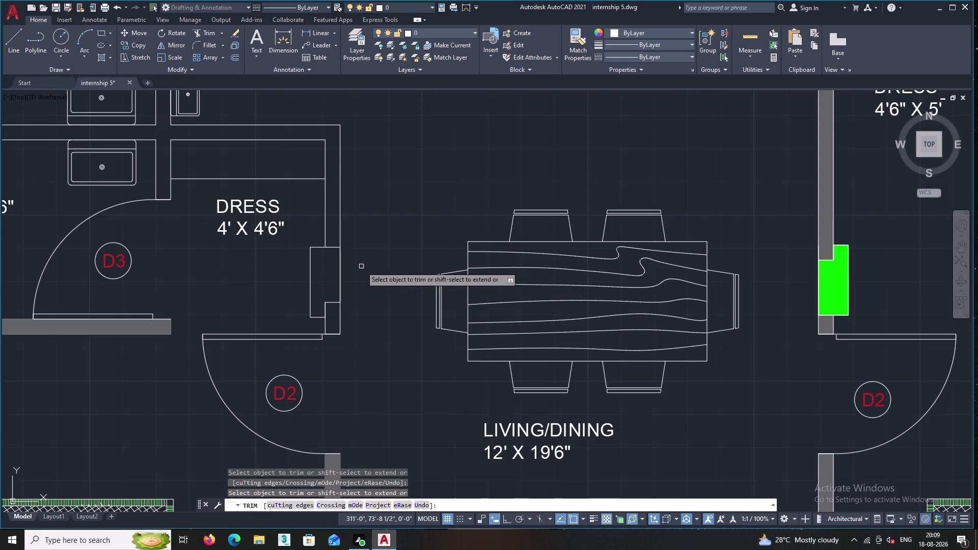
key(Return)
Start a solid hatch on the wall areas around the notch, then cancel it.
middle_drag(408, 239, 381, 289)
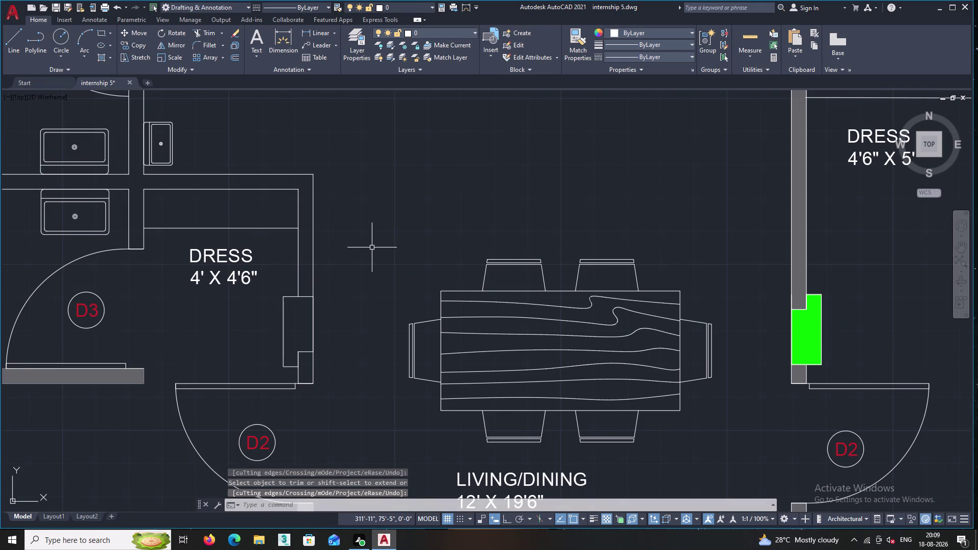
key(h)
key(Return)
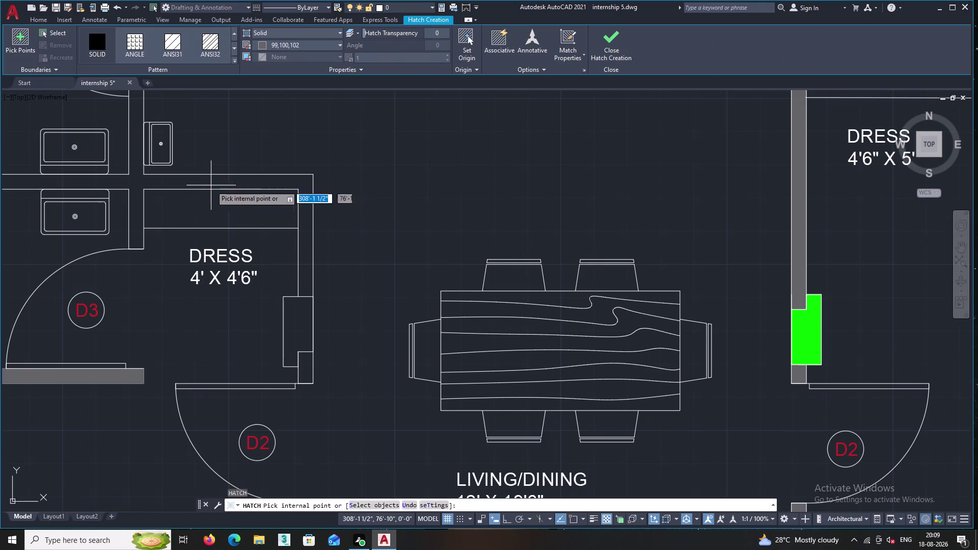
click(133, 182)
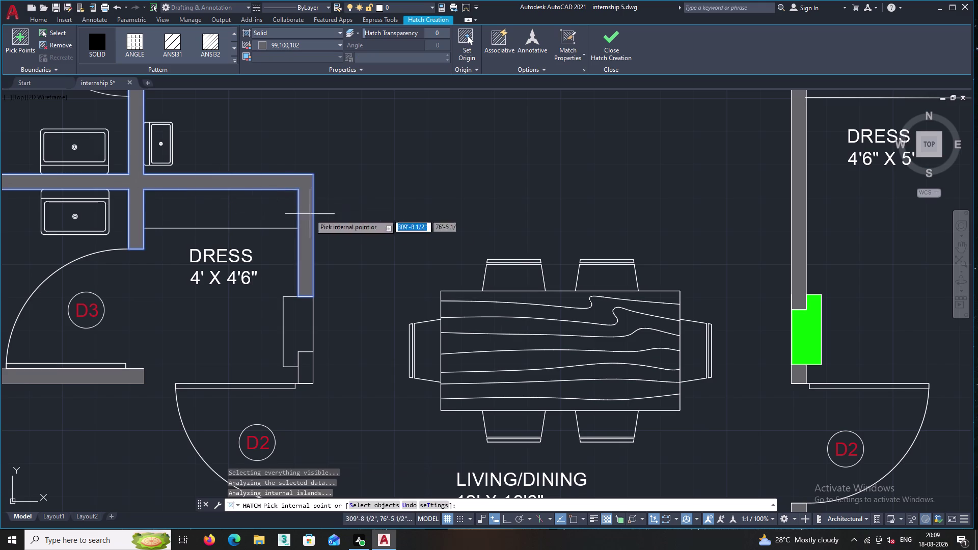
double_click(307, 373)
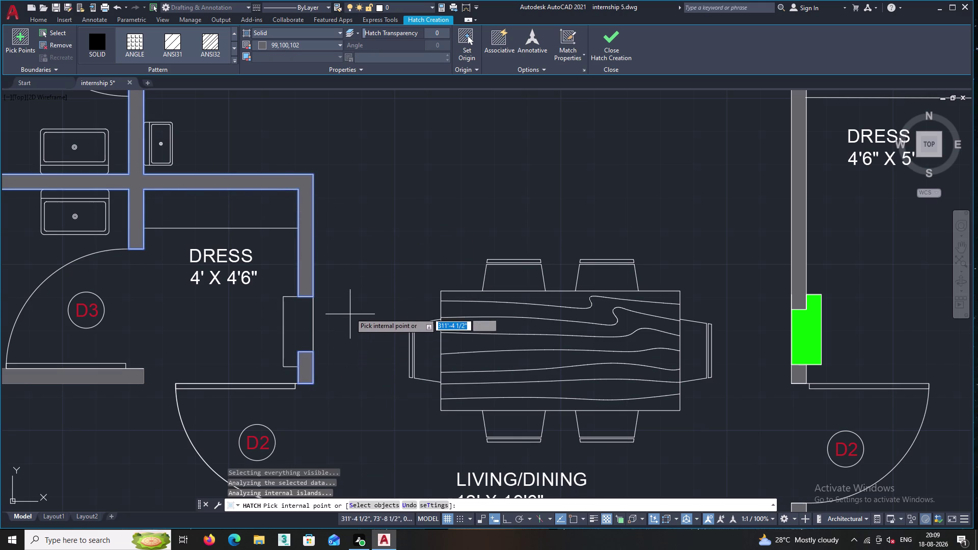
key(Escape)
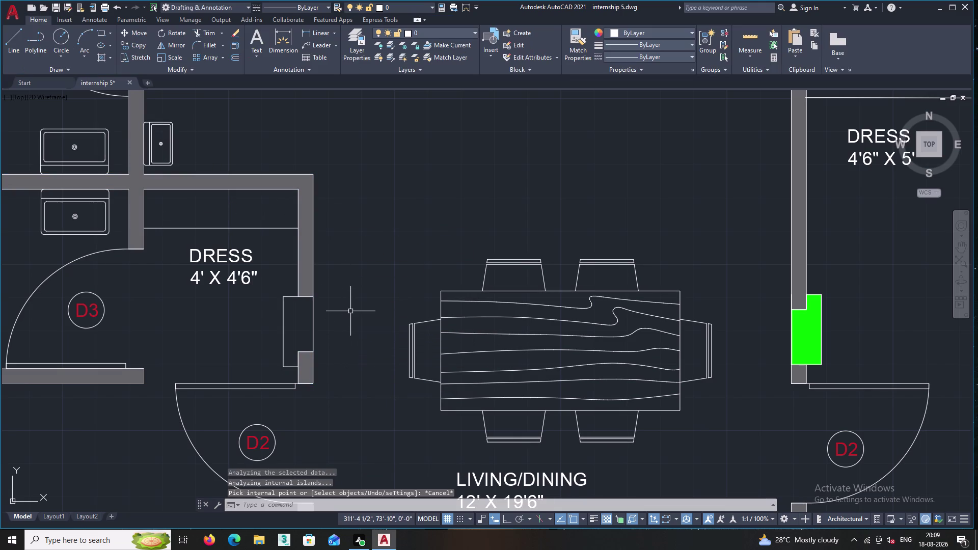
Pan to the parking area and select a column's magenta solid hatch.
middle_drag(290, 333, 379, 282)
scroll(down, 3)
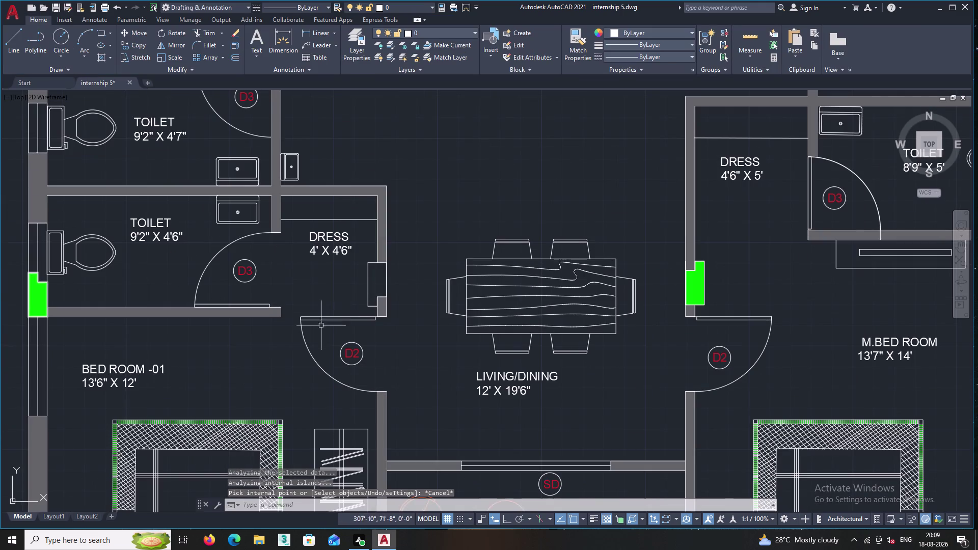
scroll(down, 3)
middle_drag(316, 278, 458, 229)
middle_drag(178, 236, 219, 272)
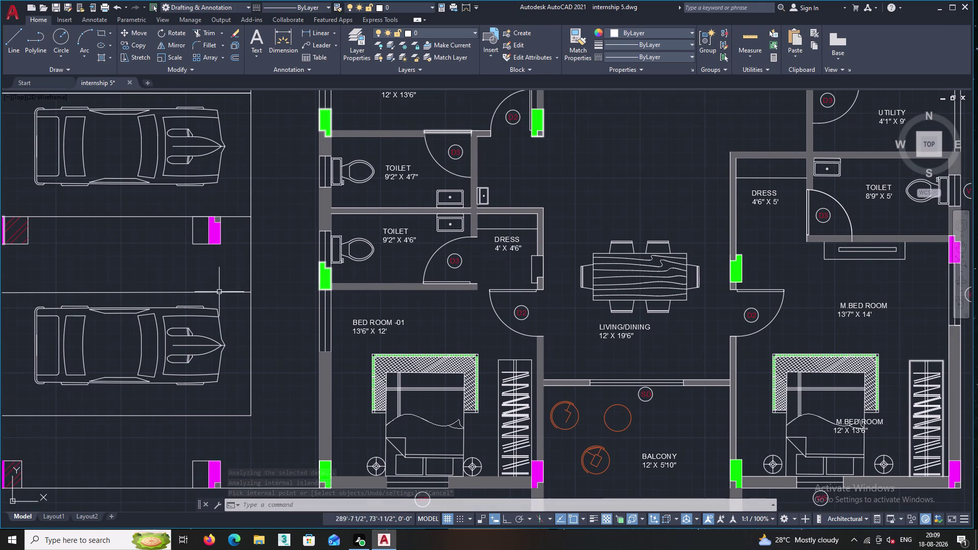
middle_drag(250, 417, 259, 344)
scroll(up, 3)
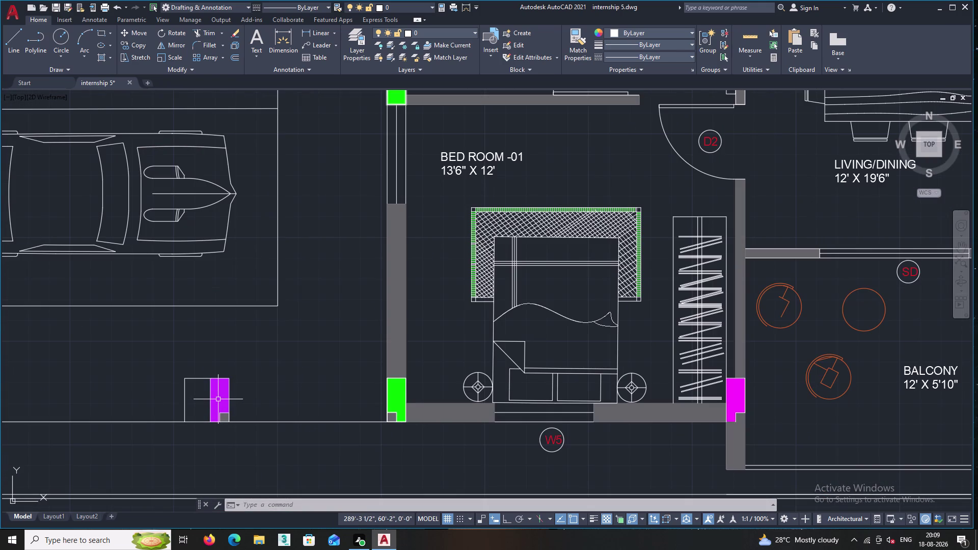
double_click(222, 399)
Copy the parking column's magenta solid hatch into the Dress room wall notch.
right_click(214, 320)
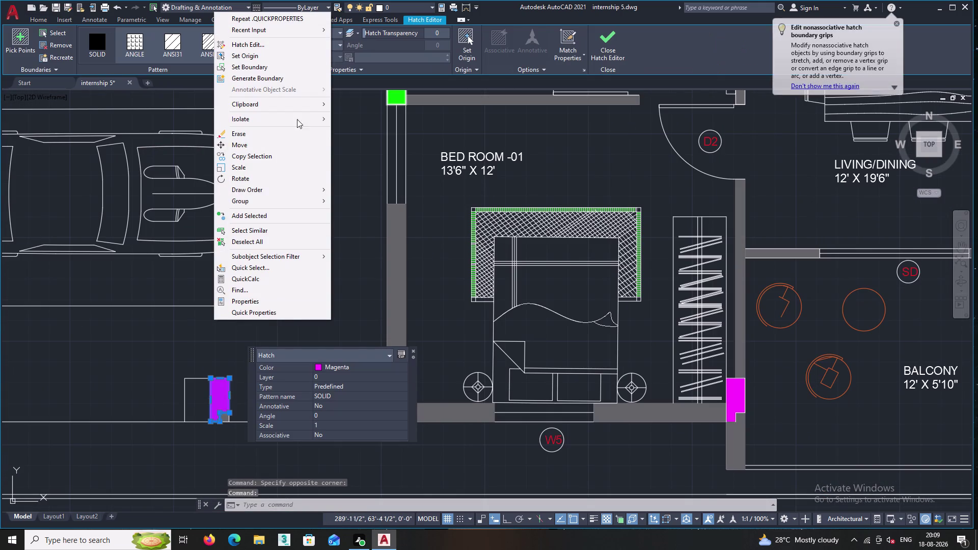
click(253, 158)
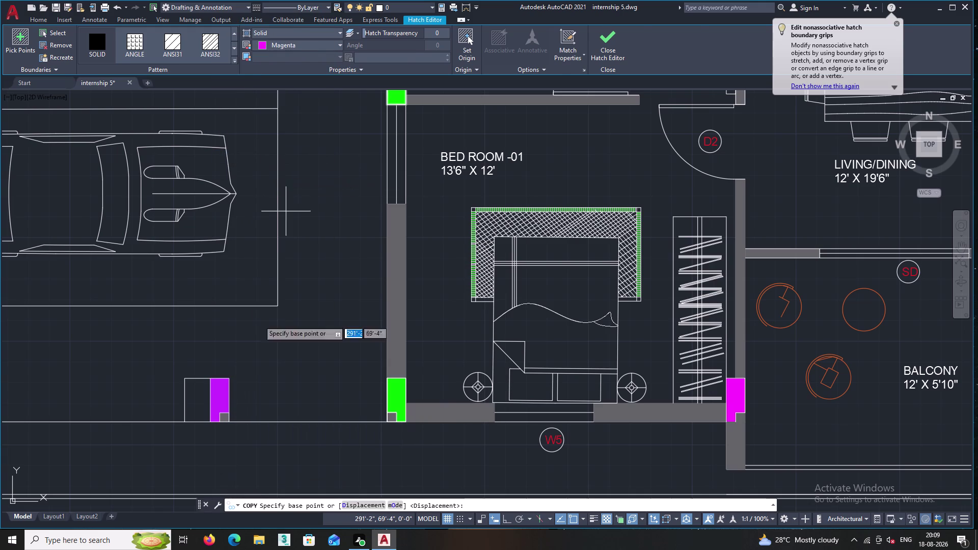
double_click(219, 421)
middle_drag(359, 262, 257, 328)
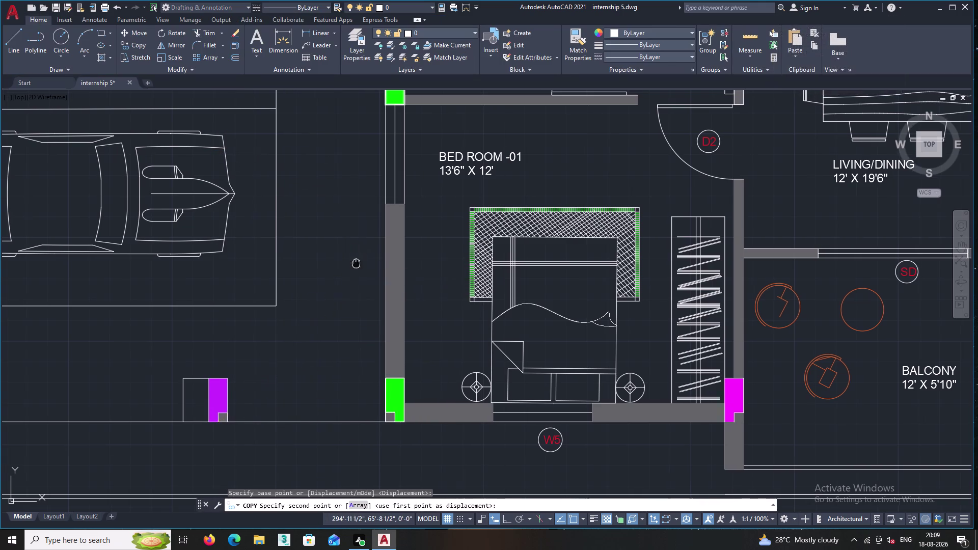
middle_drag(257, 327, 215, 354)
middle_drag(397, 229, 218, 323)
scroll(up, 3)
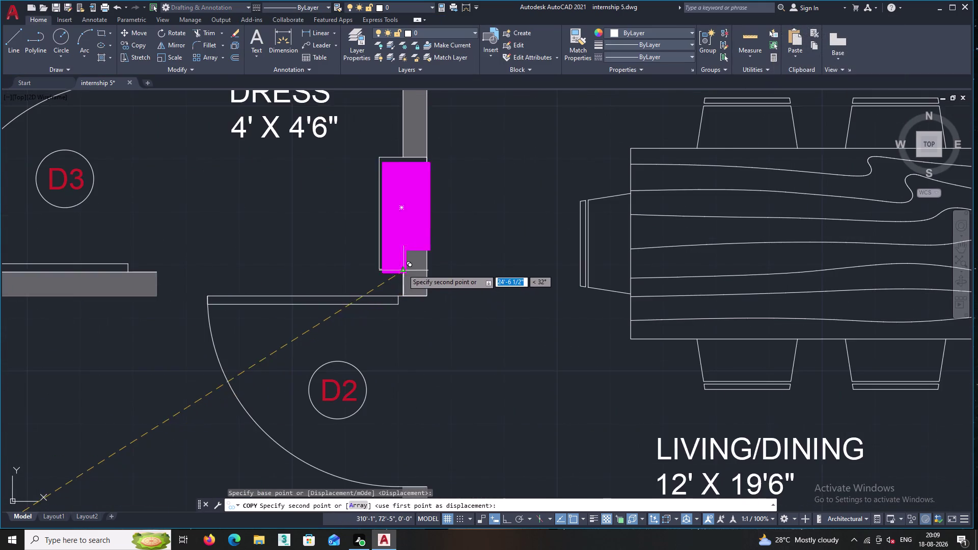
scroll(up, 3)
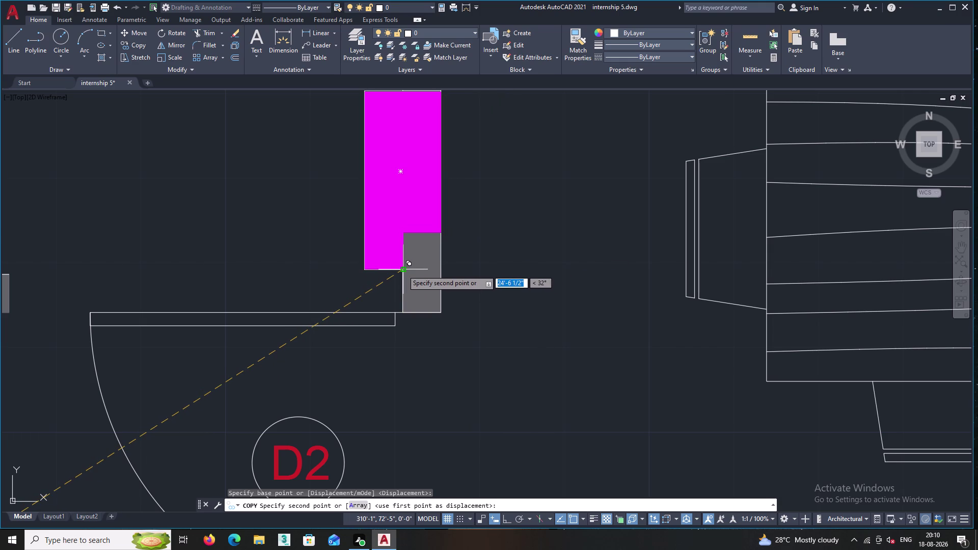
click(402, 270)
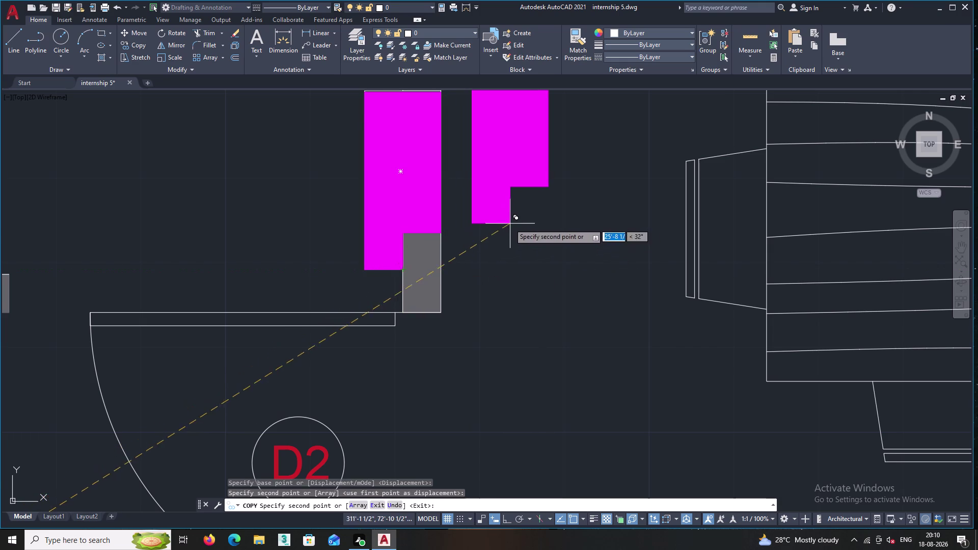
middle_drag(509, 224, 488, 359)
key(Escape)
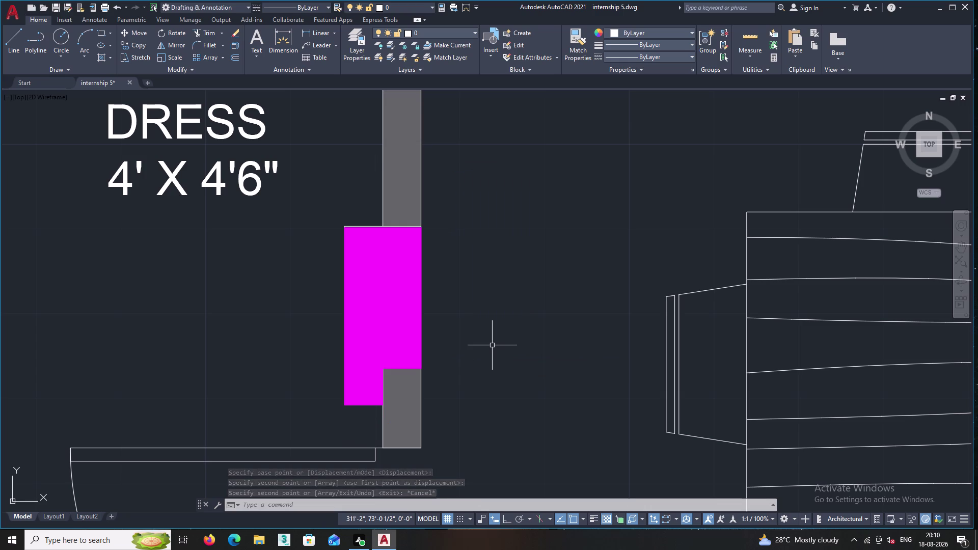
Zoom out and pan across the whole building layout.
scroll(up, 3)
scroll(down, 3)
scroll(down, 3)
middle_drag(498, 331, 491, 358)
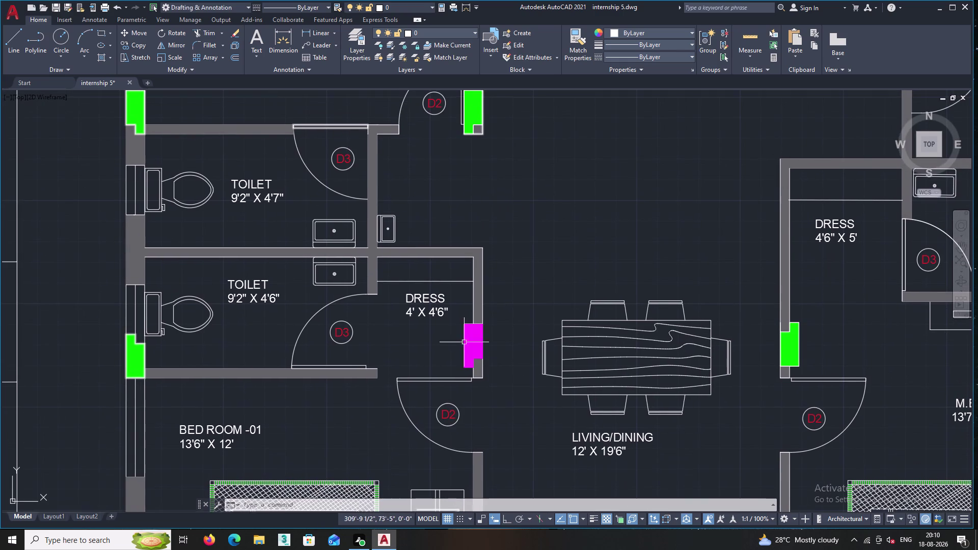
middle_drag(426, 347, 400, 309)
scroll(down, 3)
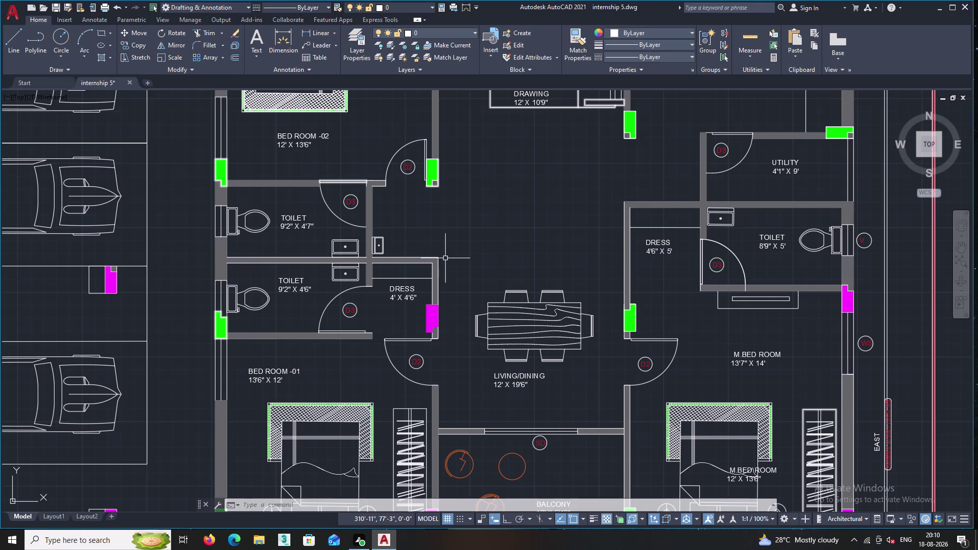
middle_drag(477, 348, 448, 249)
scroll(down, 3)
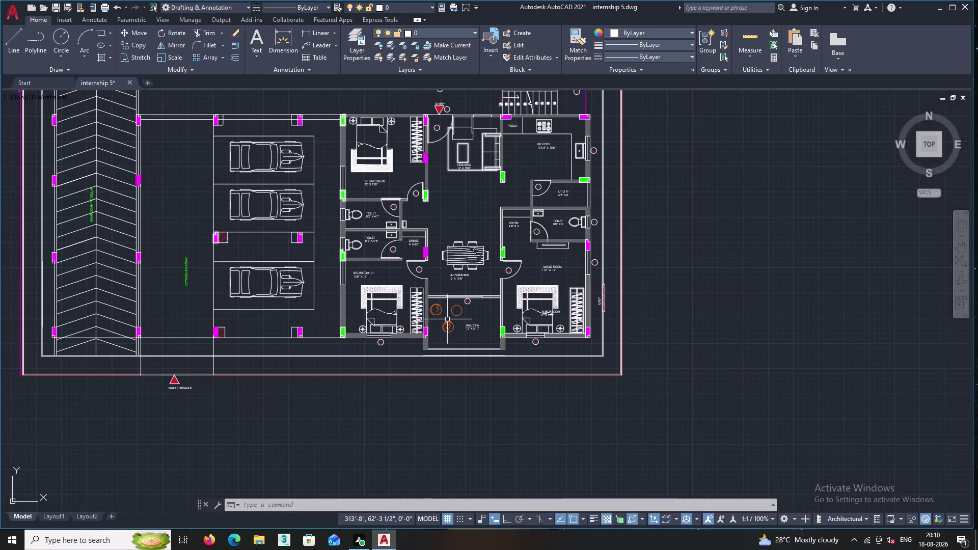
middle_drag(438, 259, 405, 275)
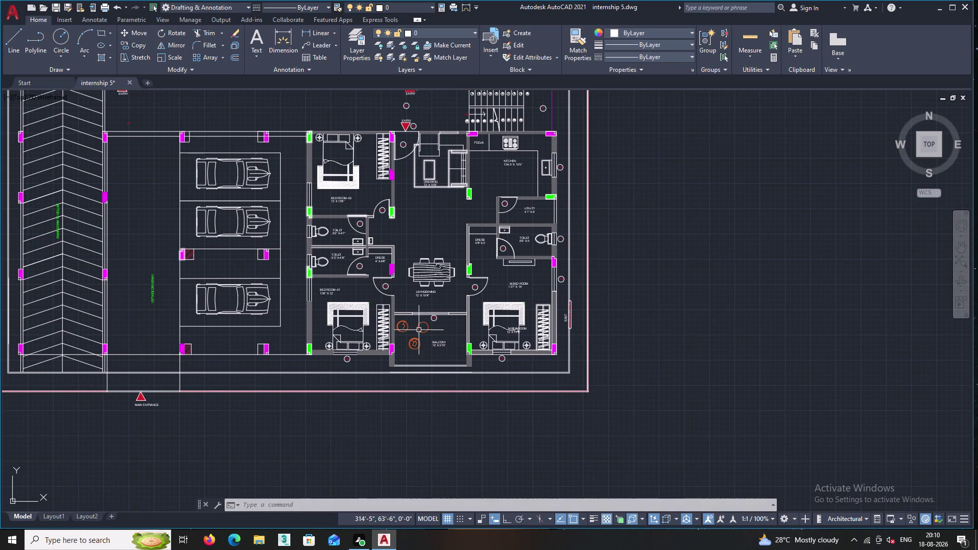
scroll(up, 3)
scroll(up, 3)
middle_drag(399, 367, 440, 343)
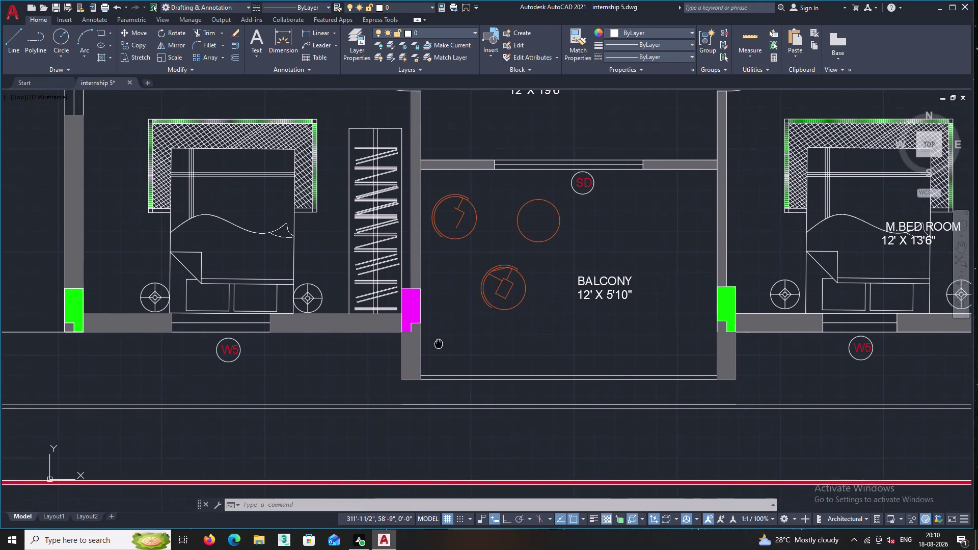
middle_drag(440, 343, 440, 342)
middle_drag(332, 309, 477, 313)
middle_drag(155, 337, 374, 316)
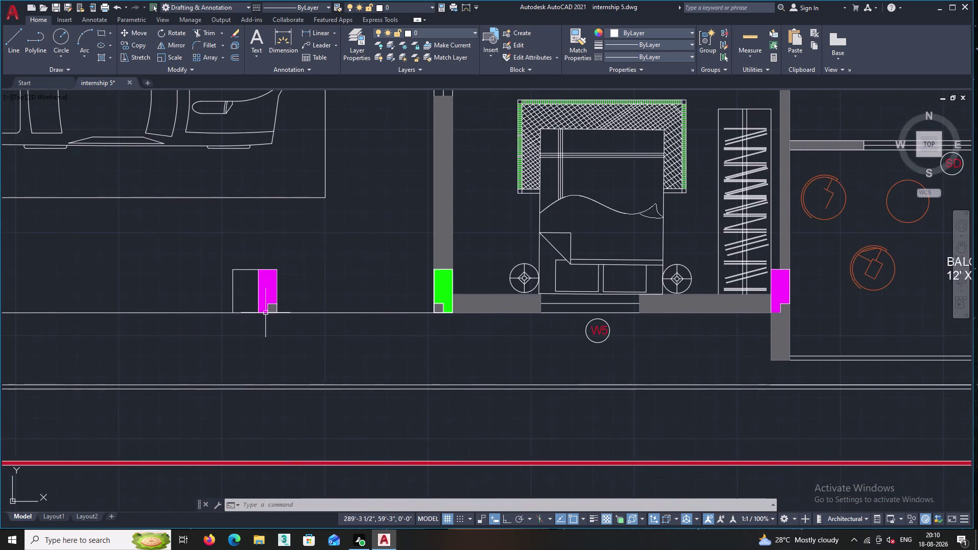
scroll(down, 3)
scroll(up, 3)
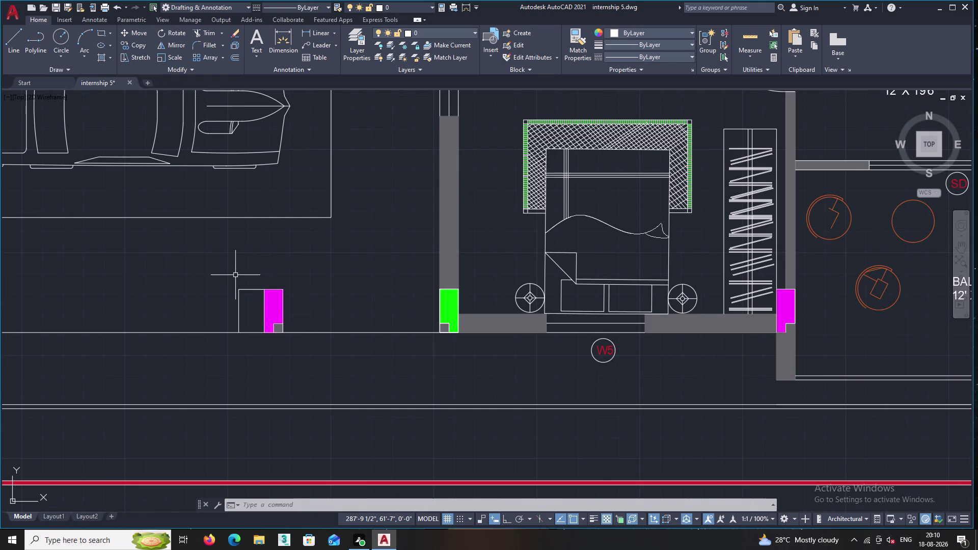
middle_click(237, 275)
middle_click(236, 275)
scroll(down, 3)
middle_drag(238, 272, 237, 273)
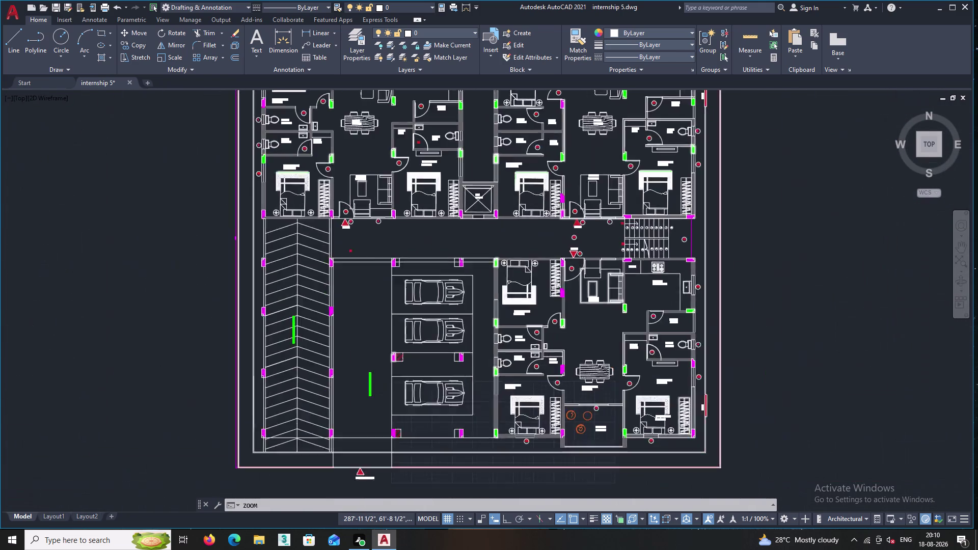
middle_drag(237, 272, 234, 283)
scroll(up, 3)
scroll(up, 3)
Navigate through the ground-floor flat toward the rectangle beside the parking column.
middle_drag(343, 333, 244, 144)
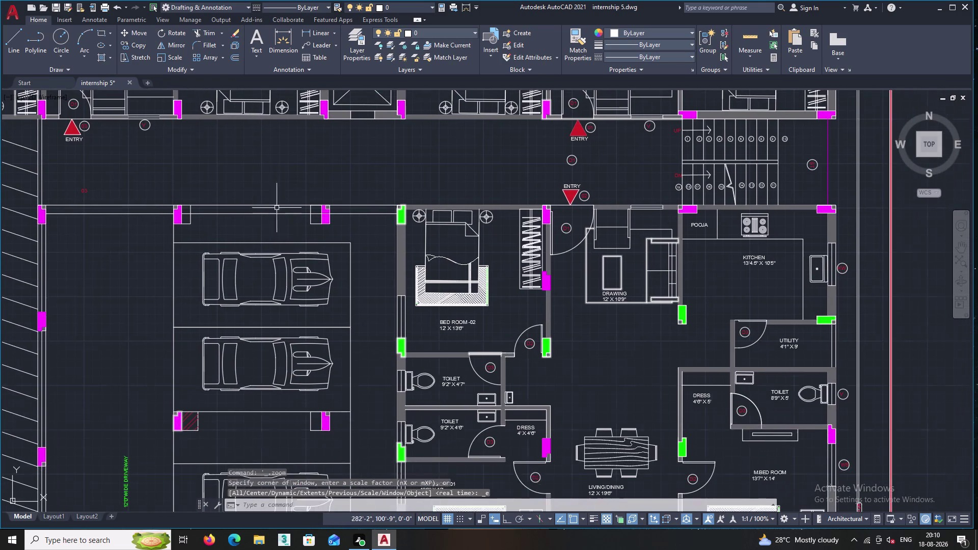
middle_drag(300, 297, 263, 170)
middle_drag(305, 336, 279, 260)
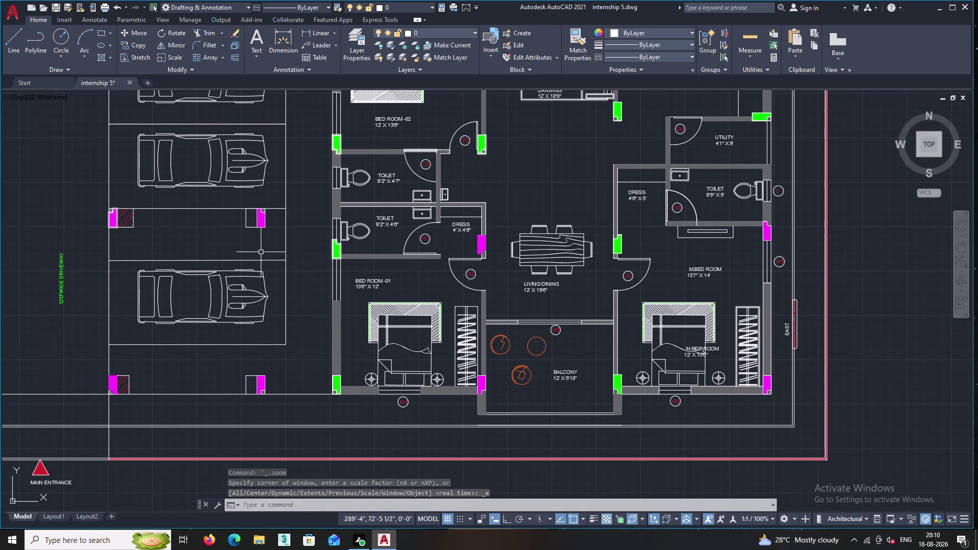
middle_drag(272, 201, 269, 214)
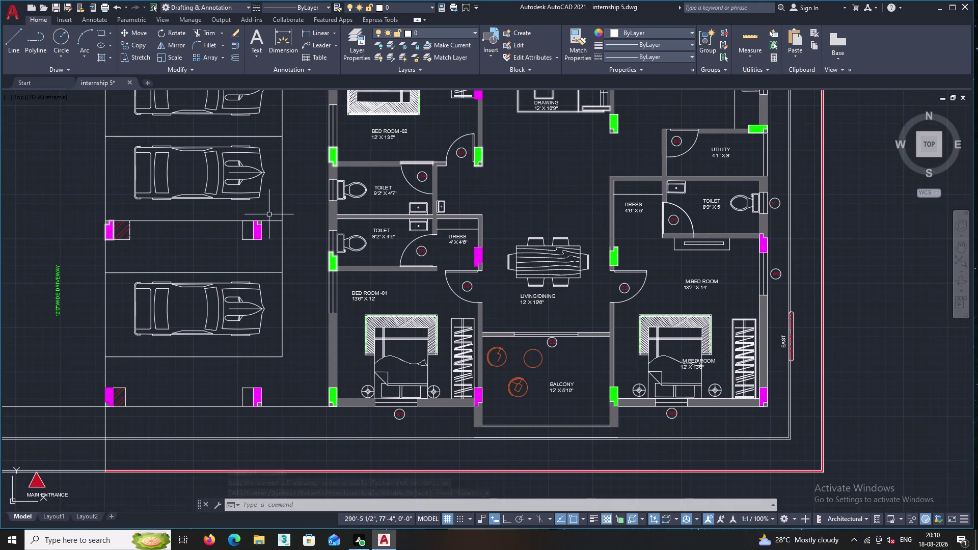
middle_drag(268, 217, 215, 260)
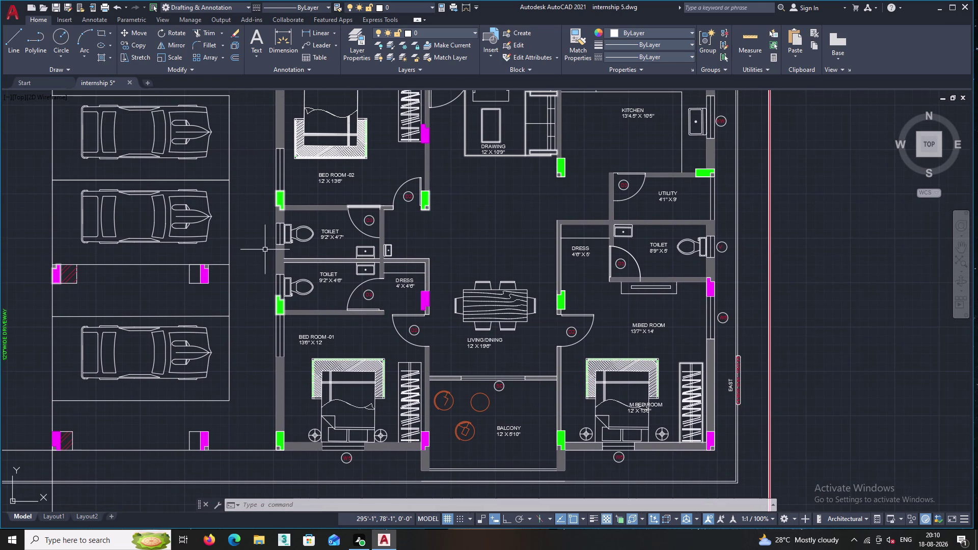
middle_drag(261, 248, 239, 242)
middle_drag(282, 208, 282, 317)
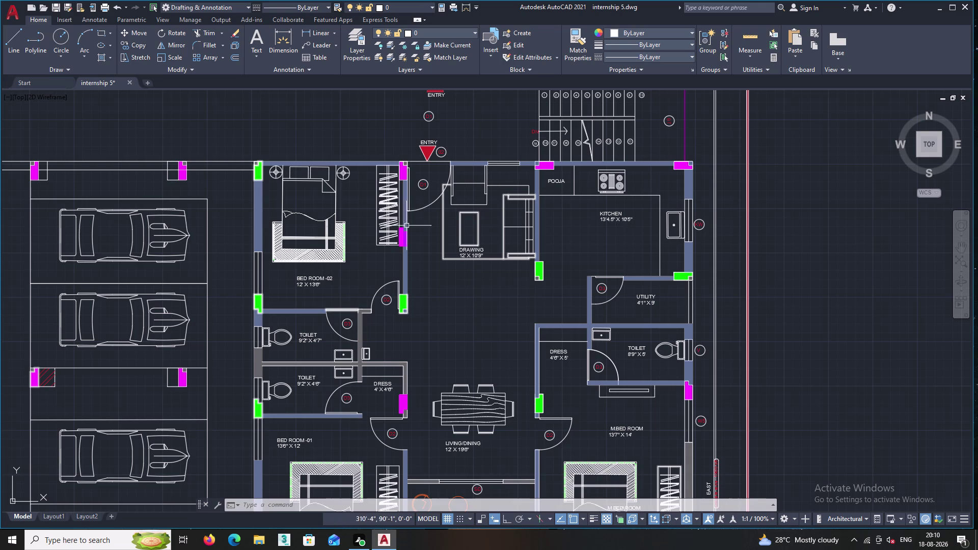
middle_drag(432, 318, 409, 291)
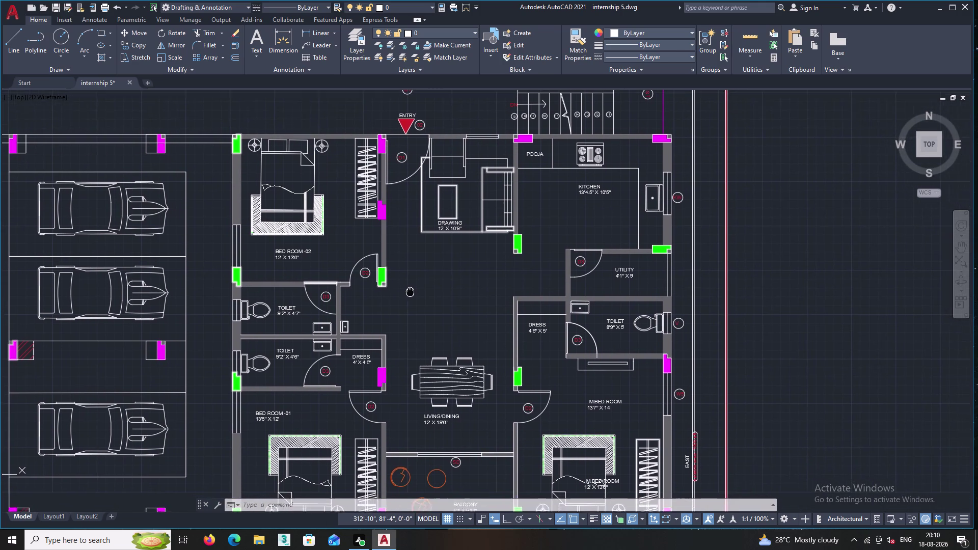
middle_drag(409, 291, 387, 288)
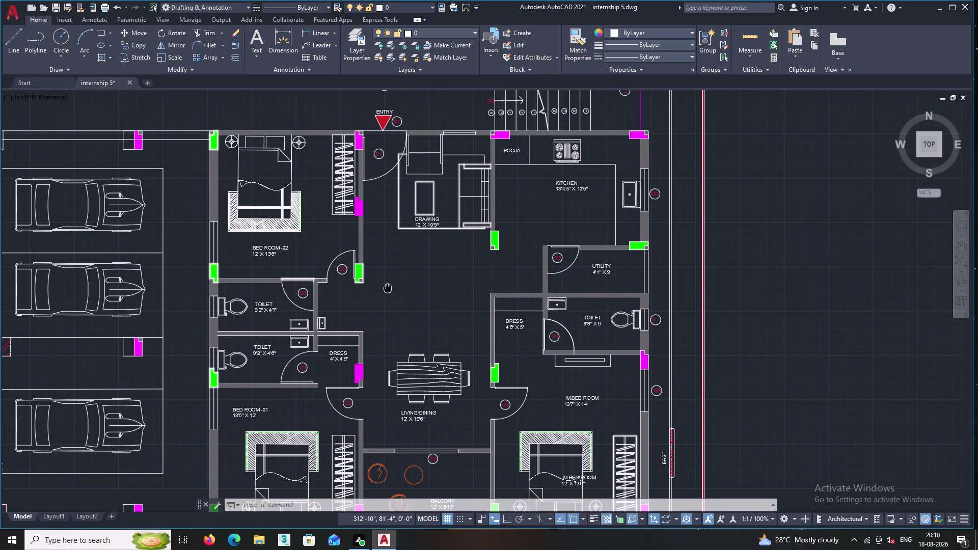
middle_drag(388, 288, 381, 287)
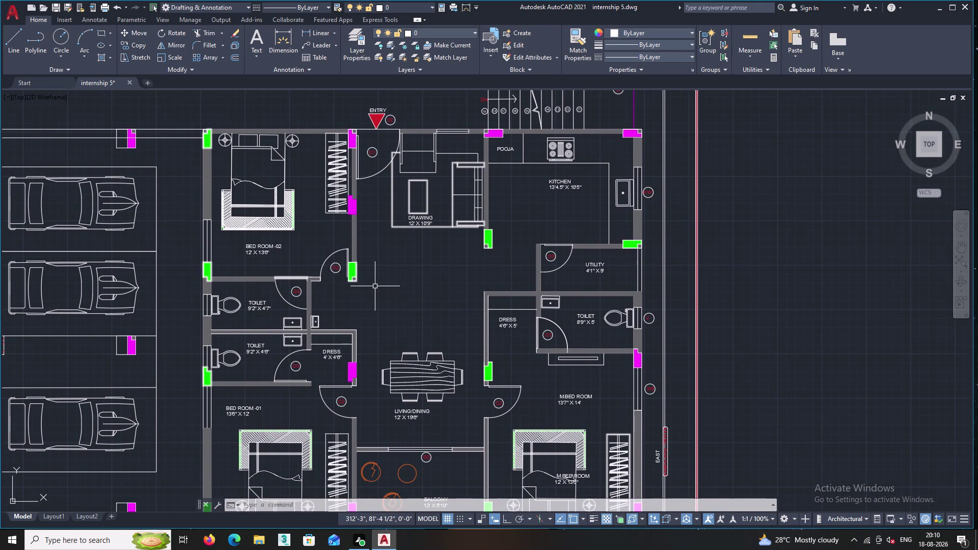
middle_drag(404, 300, 376, 284)
scroll(down, 3)
scroll(up, 3)
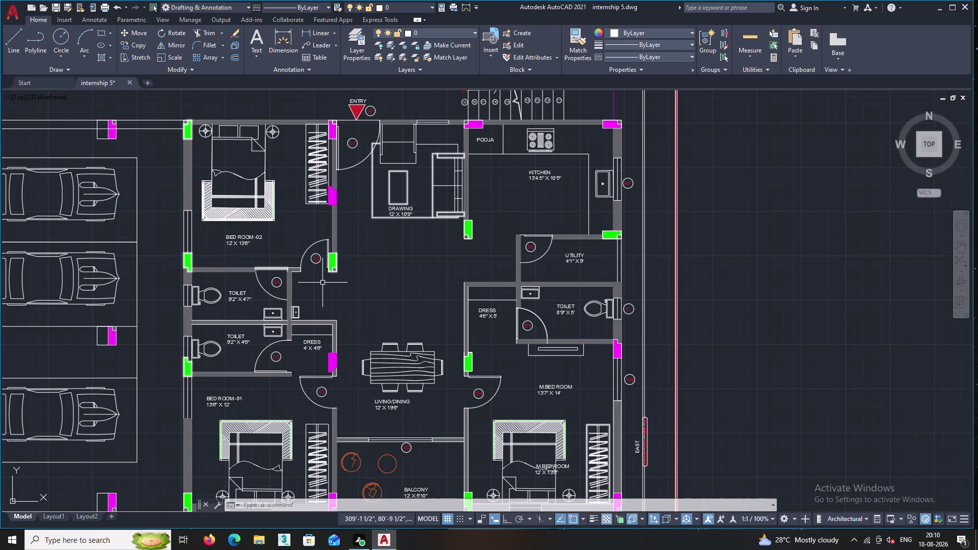
middle_drag(337, 307, 328, 266)
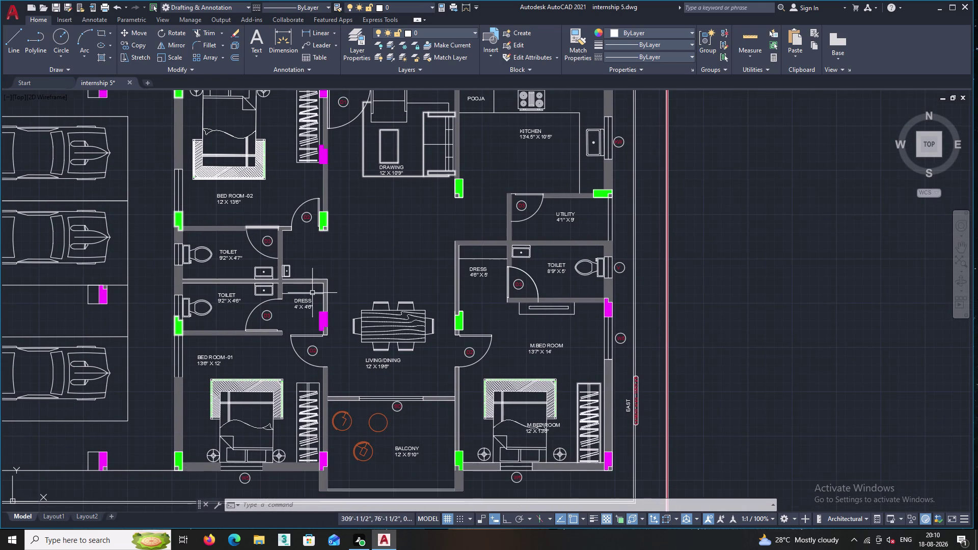
middle_drag(237, 340, 304, 325)
scroll(up, 3)
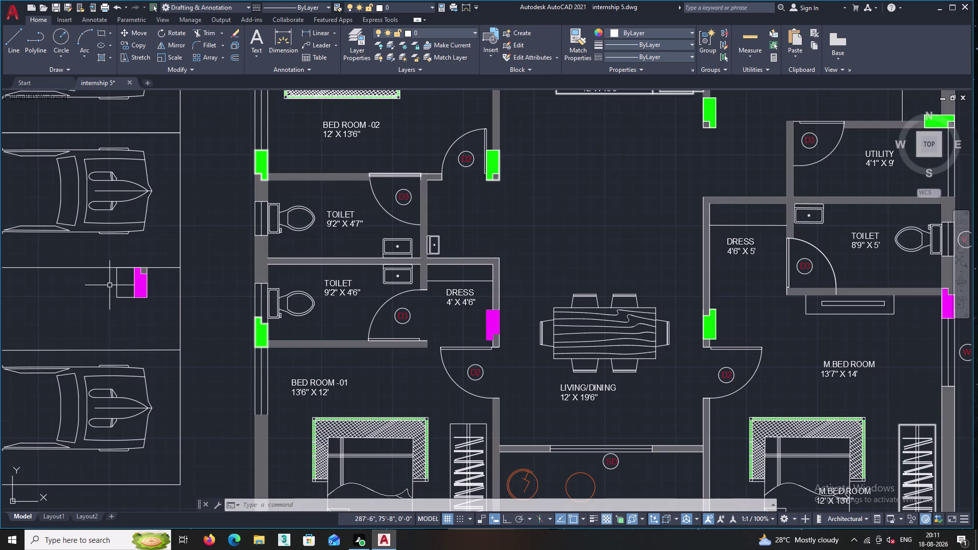
Copy the parking column's rectangular outline to beside the Dress room magenta column.
click(117, 285)
right_click(92, 284)
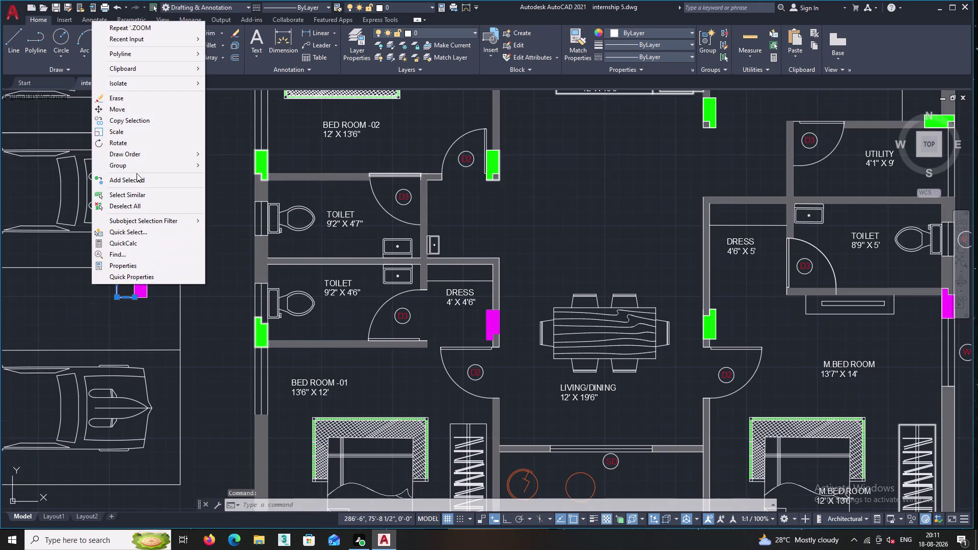
click(134, 125)
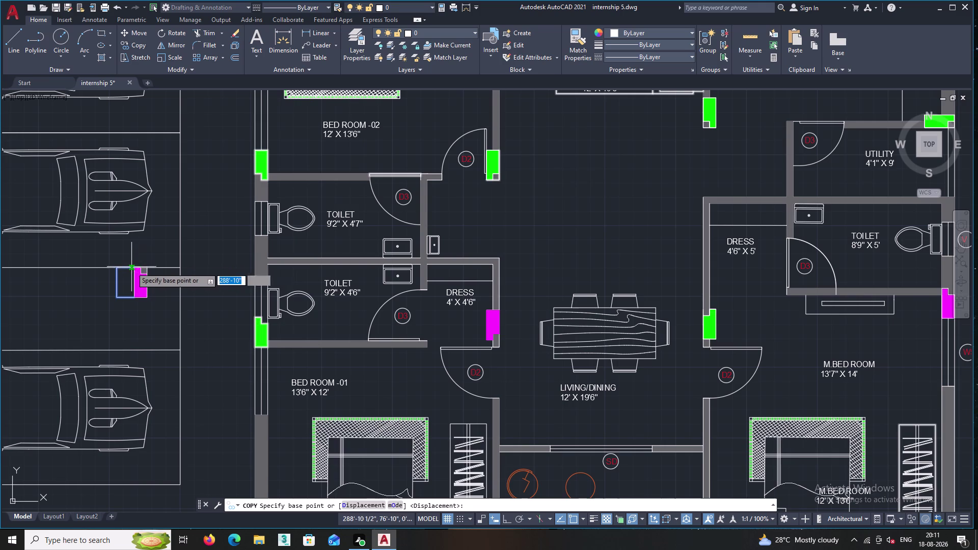
double_click(136, 269)
middle_drag(351, 300, 289, 279)
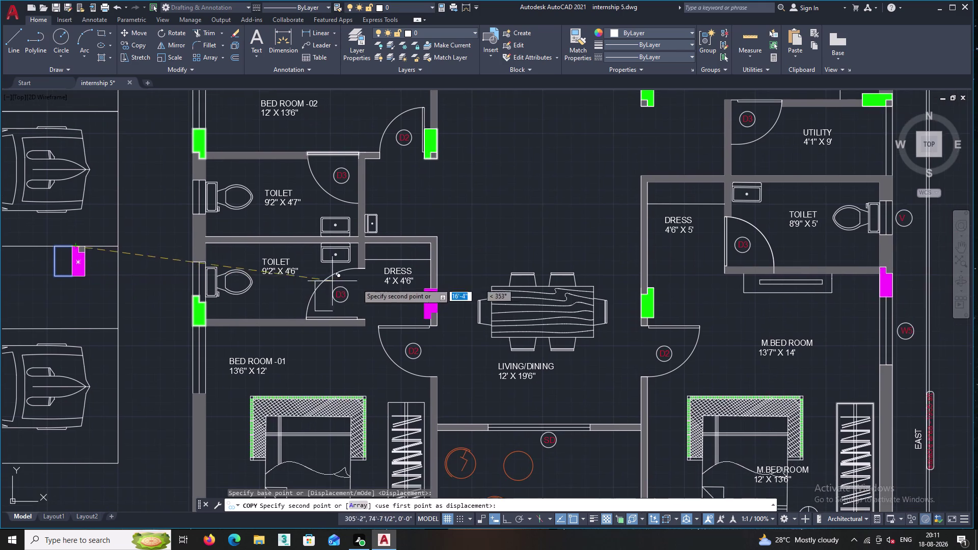
scroll(up, 3)
middle_drag(574, 335, 527, 331)
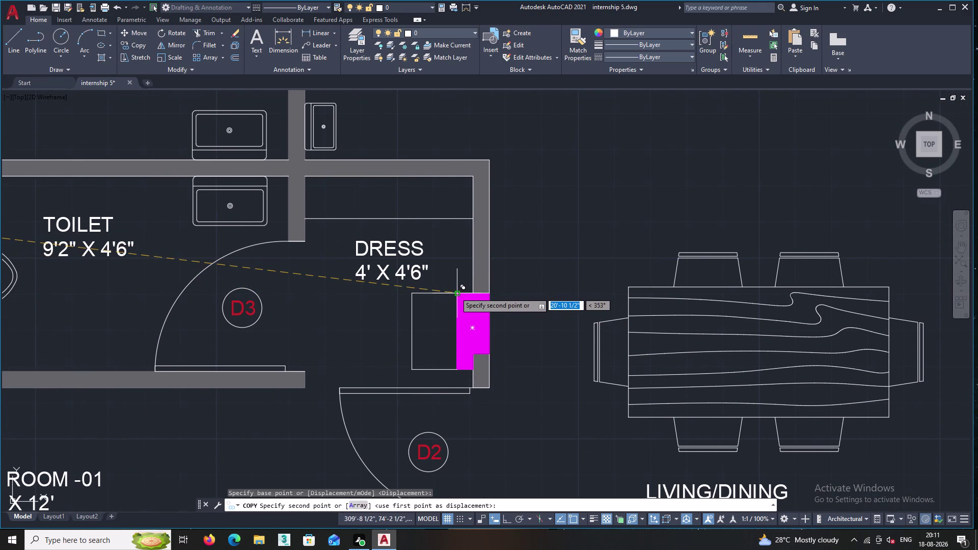
double_click(456, 292)
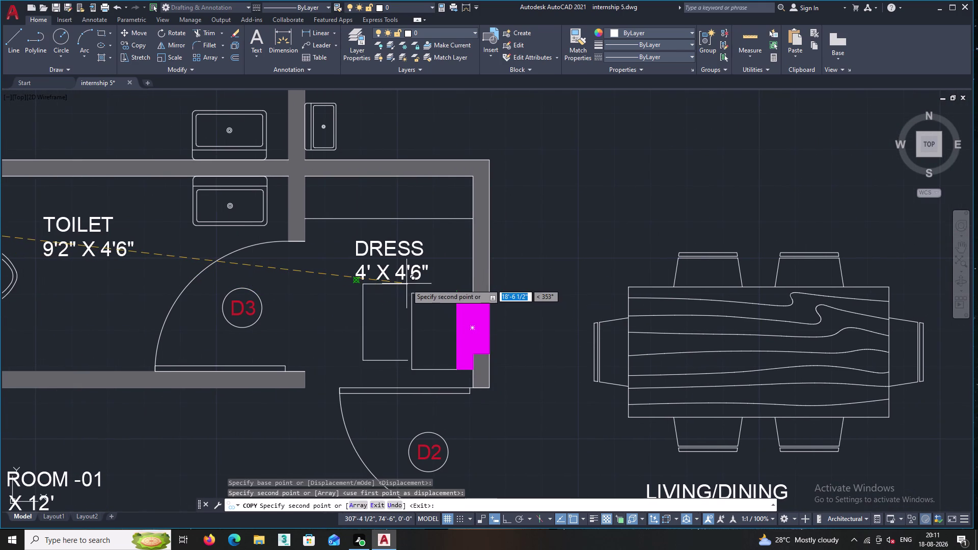
key(Escape)
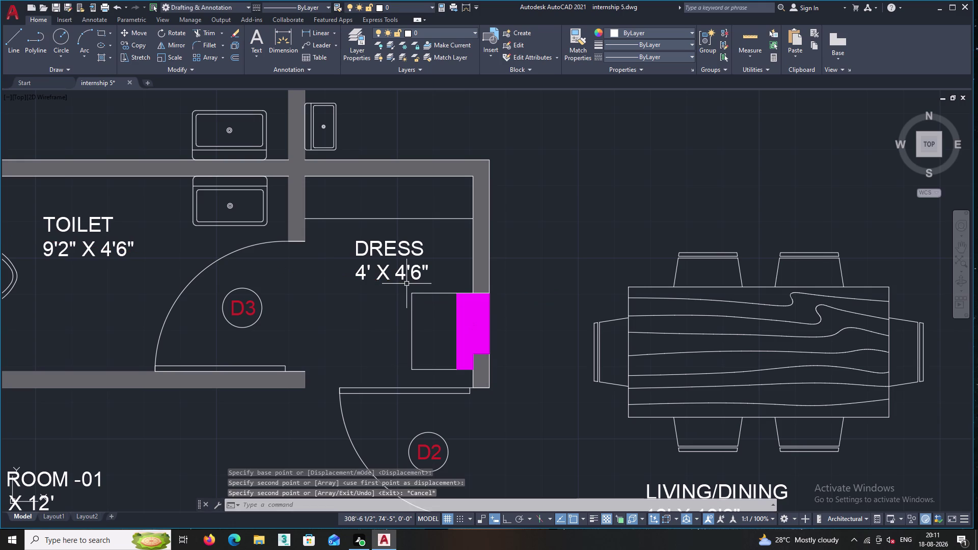
middle_drag(396, 310, 373, 292)
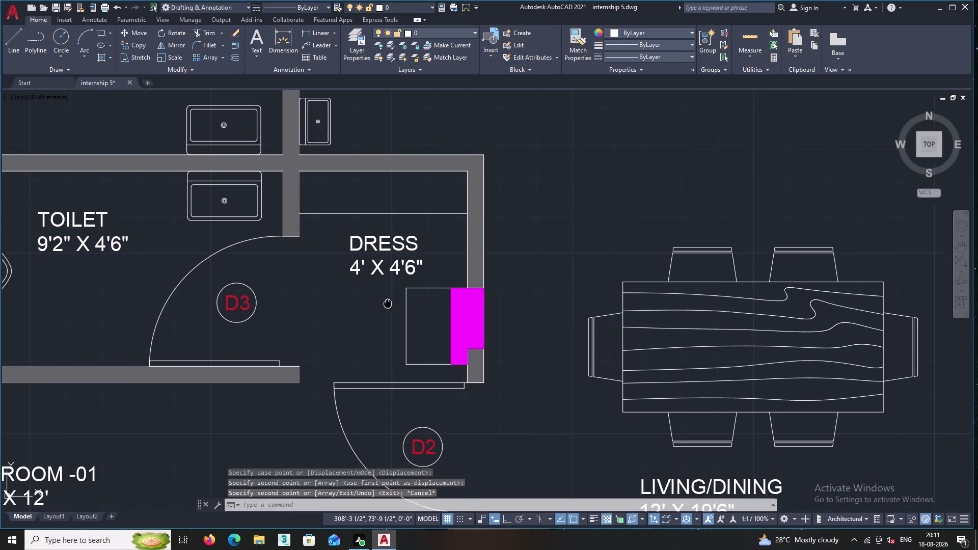
middle_drag(373, 292, 360, 282)
scroll(down, 3)
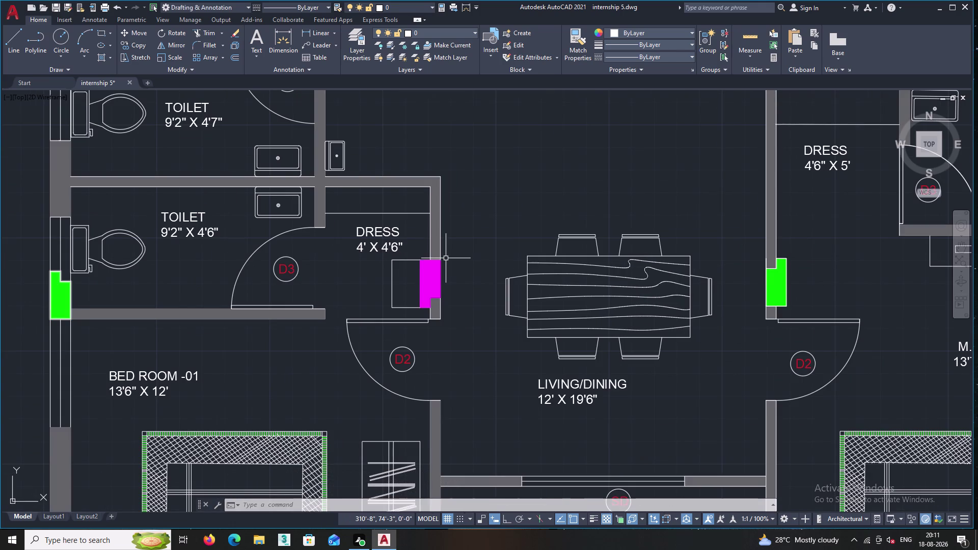
Pan across the flat toward the kitchen and staircase area.
scroll(down, 3)
scroll(down, 3)
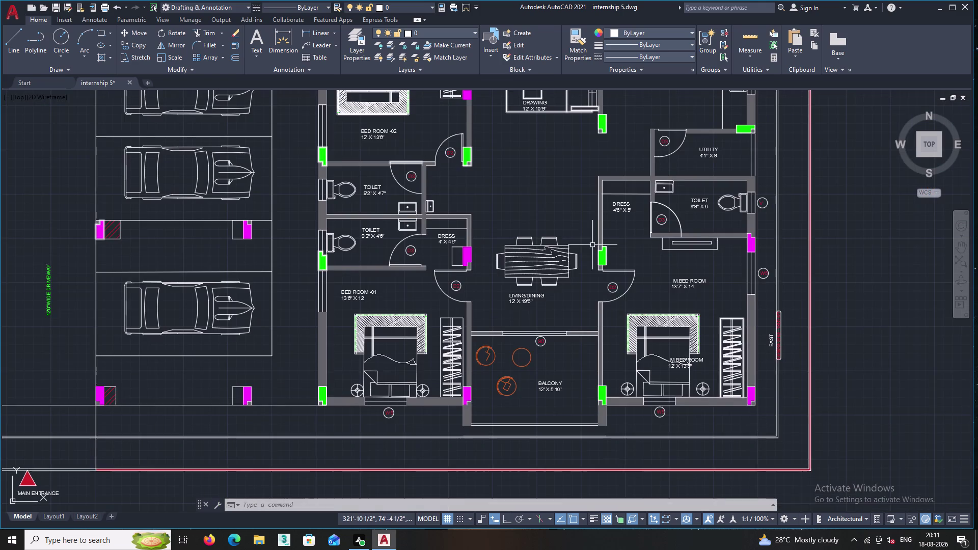
middle_drag(592, 243, 542, 277)
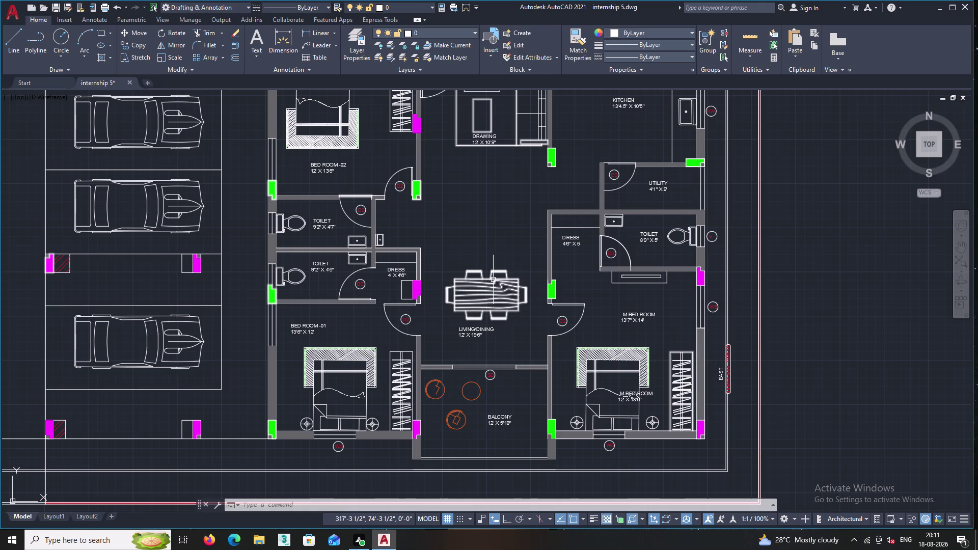
middle_drag(483, 252, 435, 352)
middle_drag(469, 296, 403, 361)
scroll(up, 3)
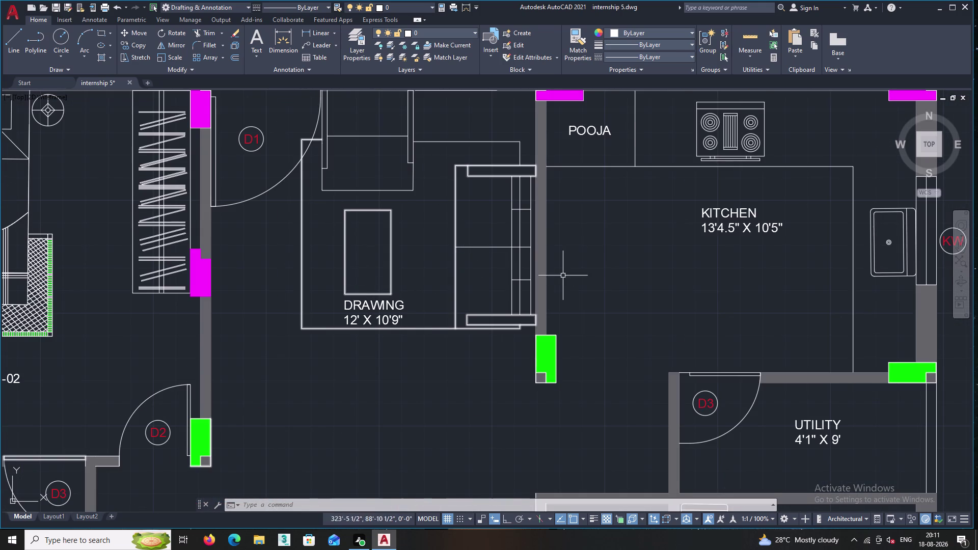
scroll(down, 3)
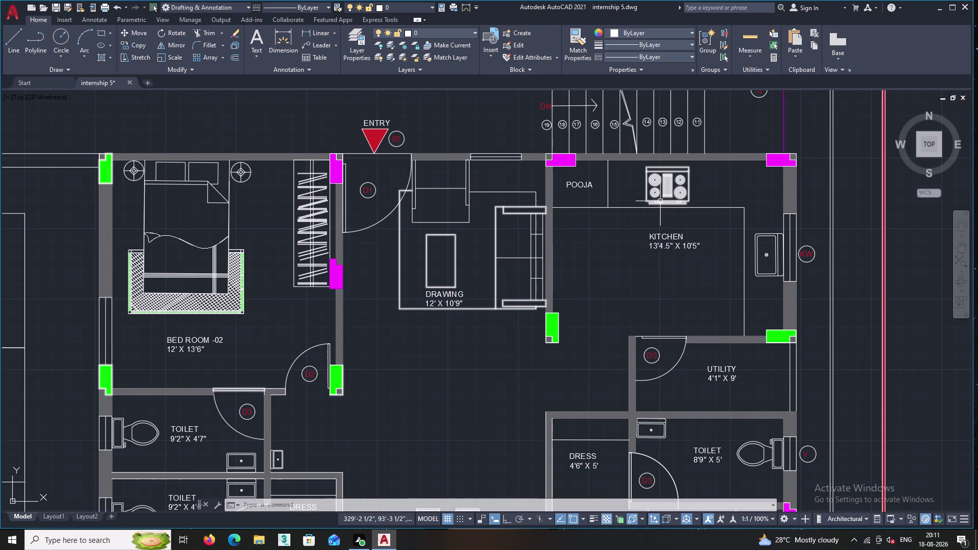
middle_drag(674, 204, 616, 243)
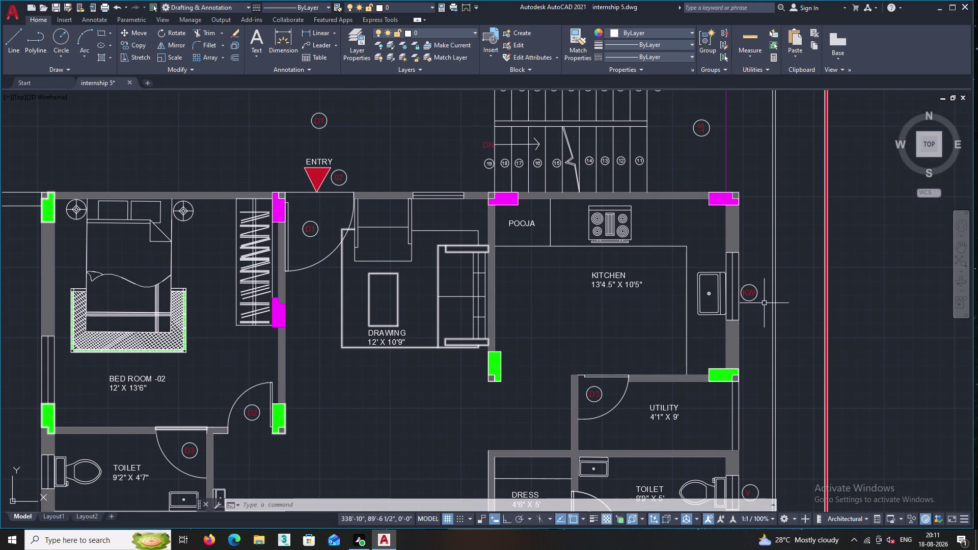
scroll(up, 3)
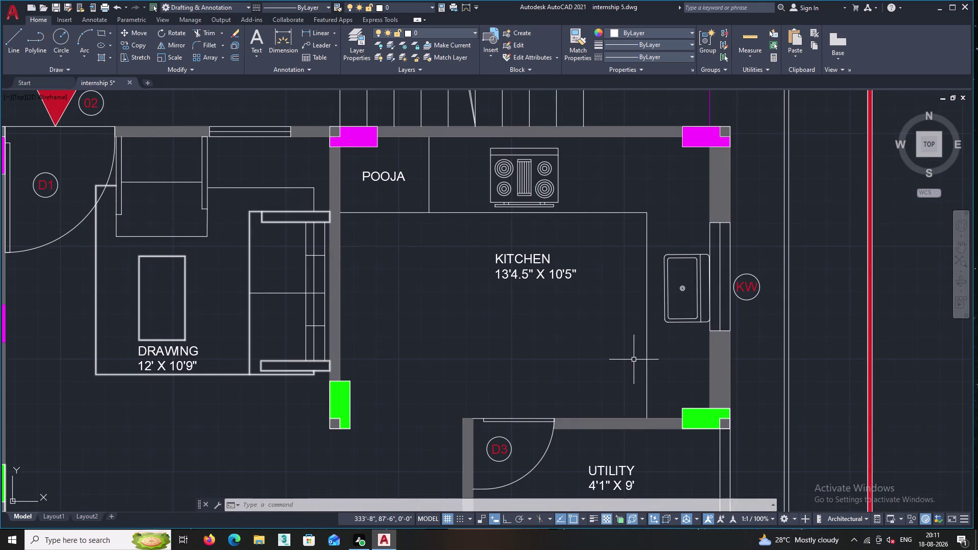
middle_drag(611, 367, 546, 384)
middle_click(385, 426)
scroll(down, 3)
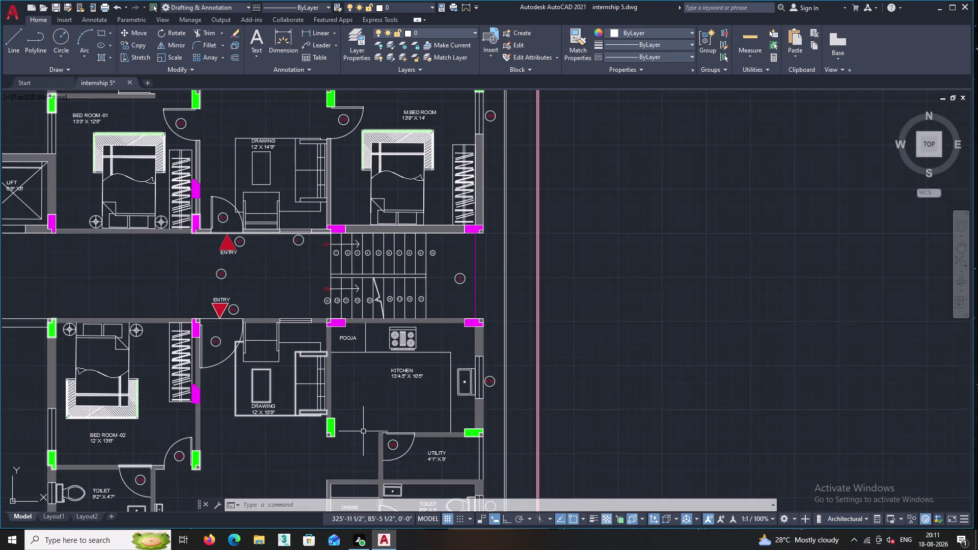
Center the Dress room's magenta frame near Living/Dining and start HATCH.
middle_drag(323, 424, 189, 352)
scroll(up, 3)
middle_drag(330, 363, 678, 272)
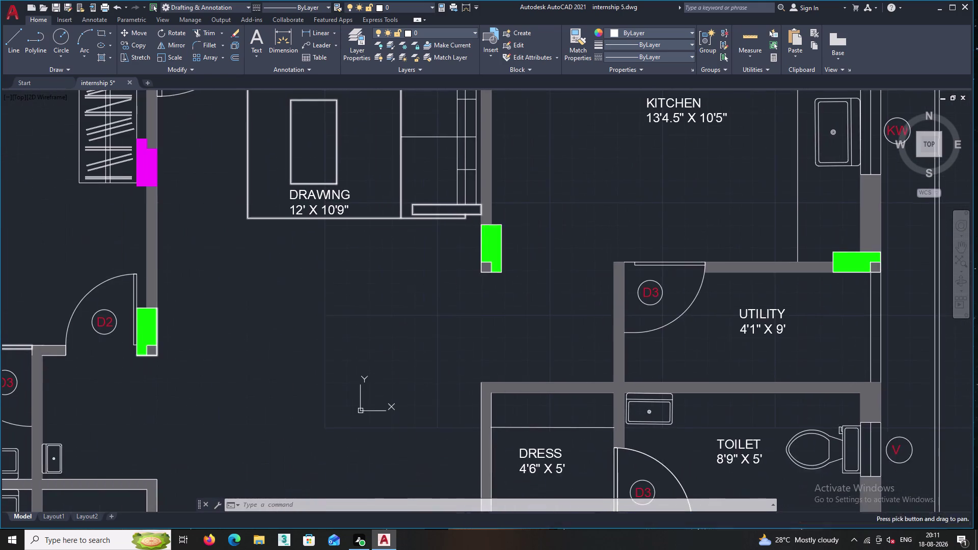
scroll(down, 3)
middle_drag(518, 369, 655, 268)
scroll(up, 3)
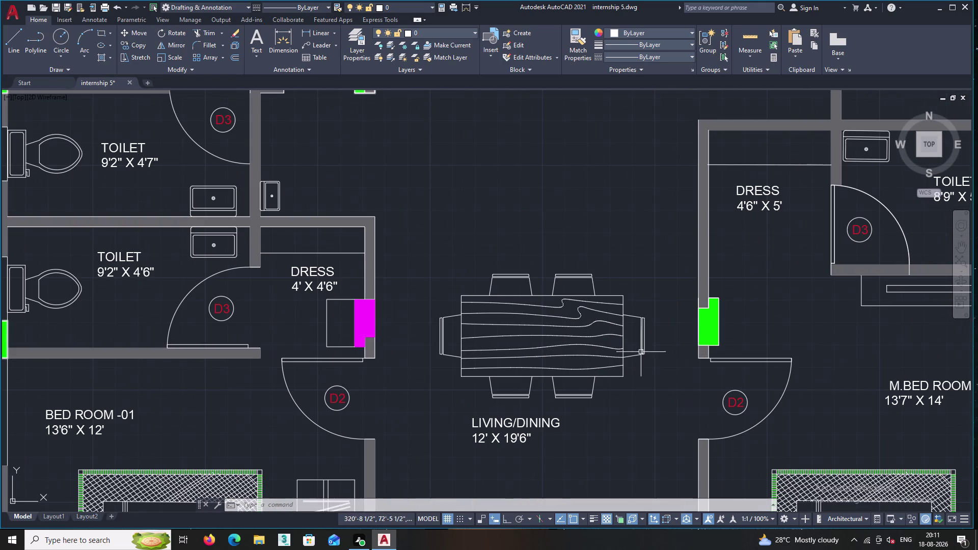
middle_drag(369, 418, 434, 408)
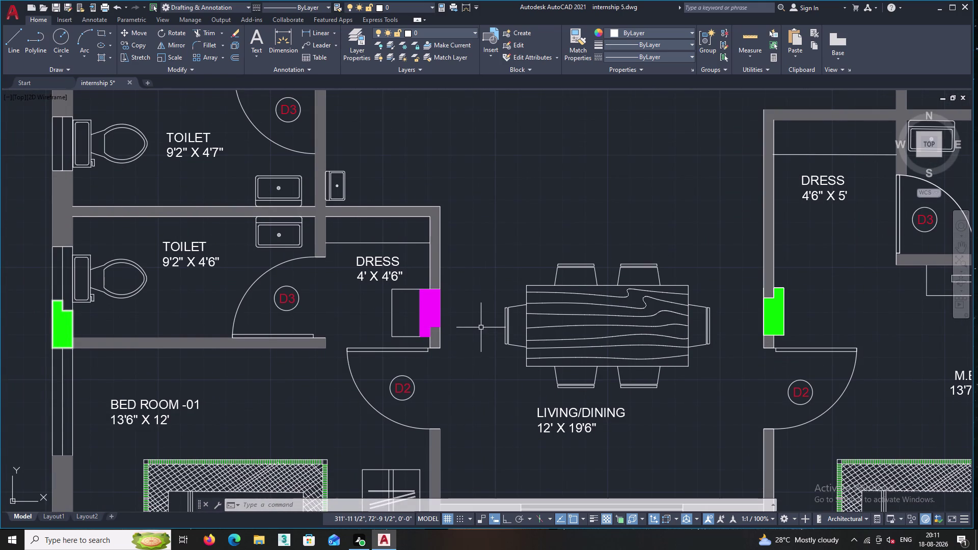
key(h)
key(Return)
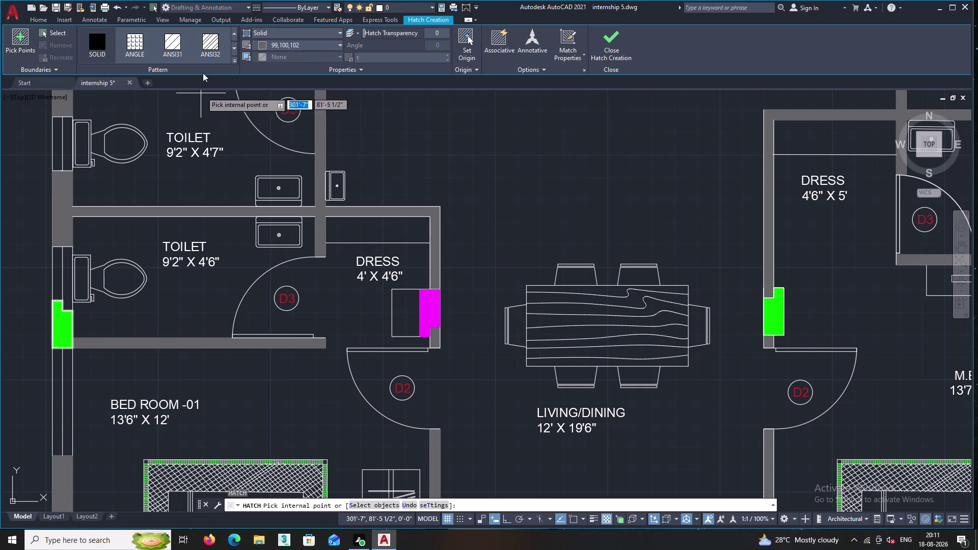
Hatch the block beside the Dress magenta frame with ANSI31 in Red.
click(207, 36)
click(400, 308)
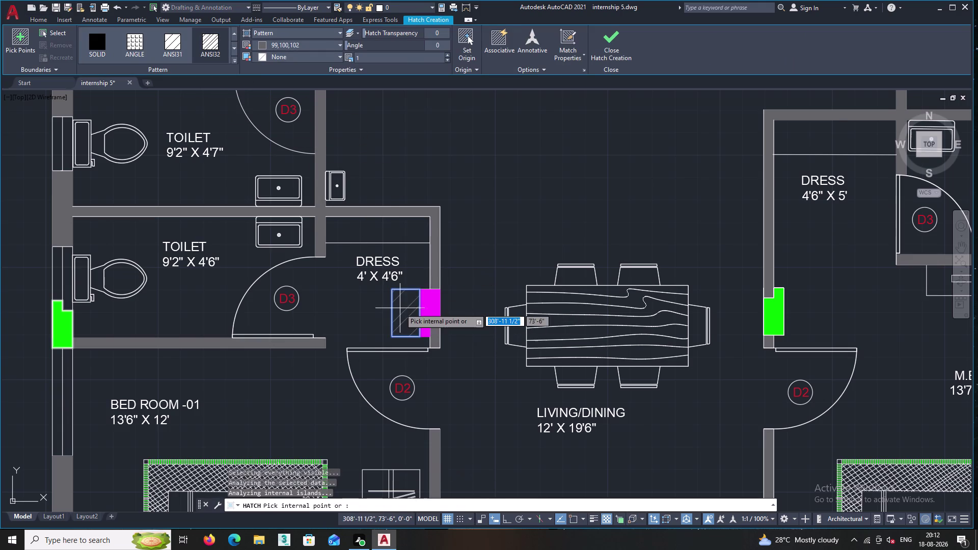
middle_drag(335, 322, 367, 317)
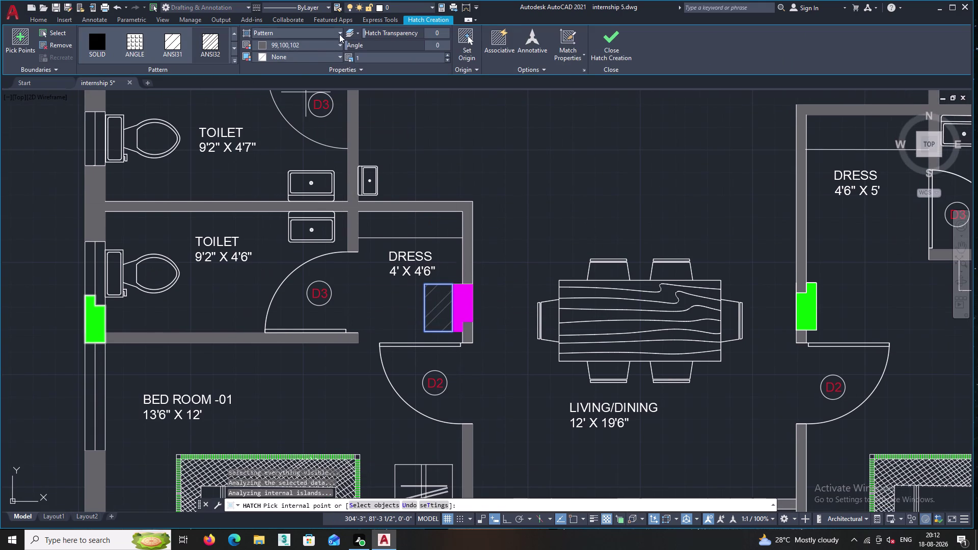
double_click(342, 41)
click(339, 46)
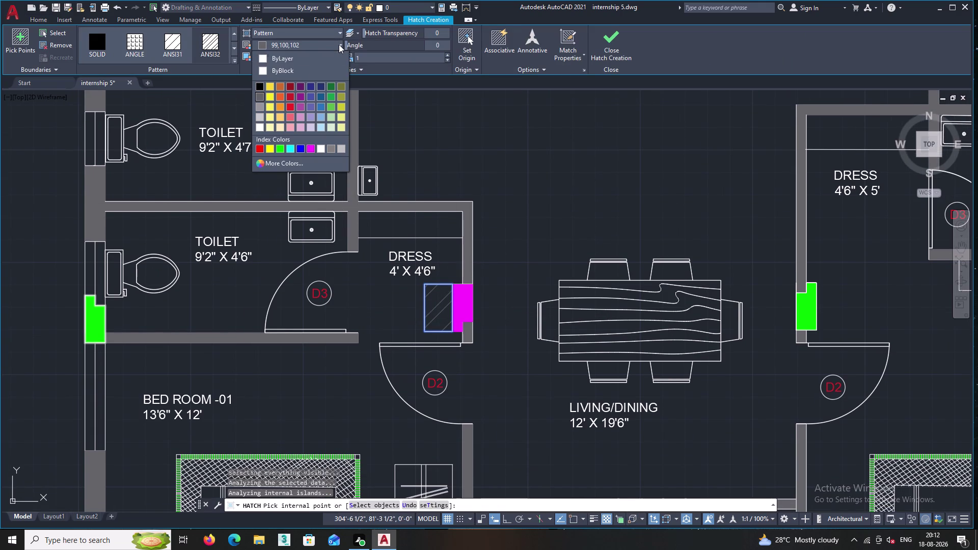
click(259, 150)
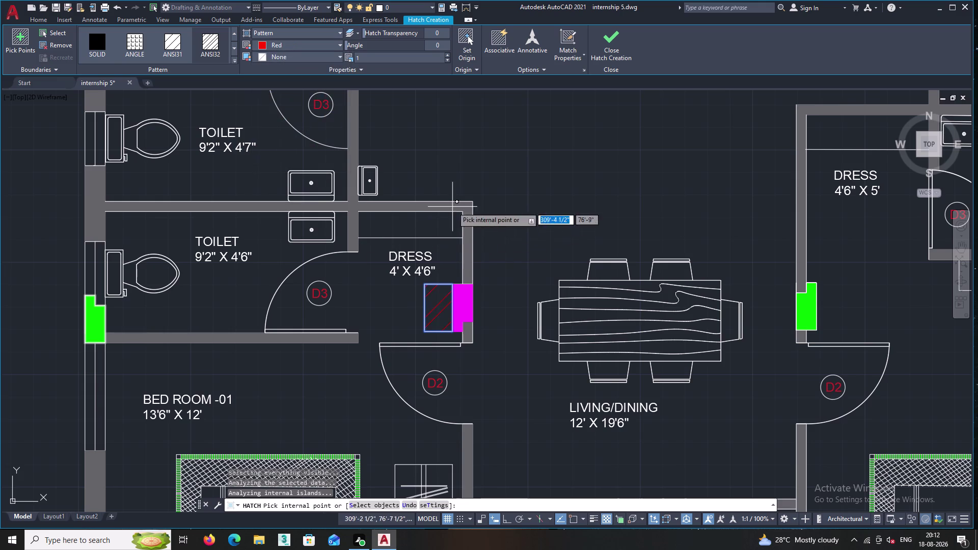
Add red diagonal hatching to the blocks beside two parking-area magenta columns.
middle_drag(465, 156, 513, 227)
scroll(down, 3)
middle_drag(310, 322, 424, 255)
scroll(up, 3)
click(249, 208)
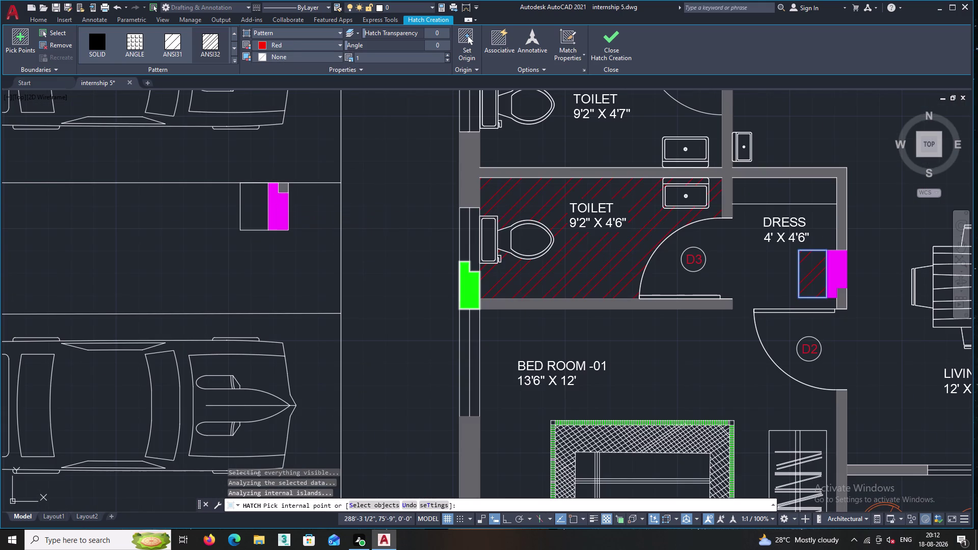
middle_drag(319, 329, 333, 179)
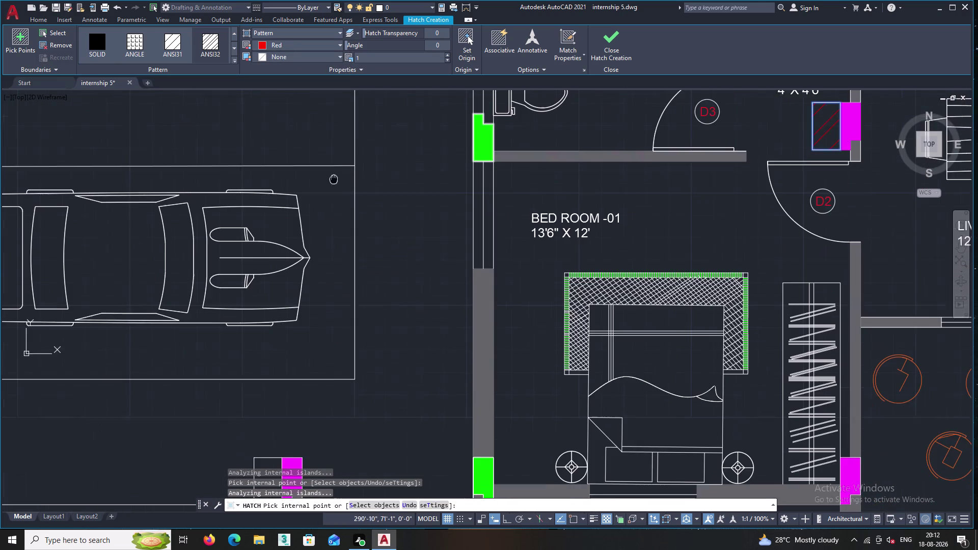
scroll(down, 3)
click(296, 430)
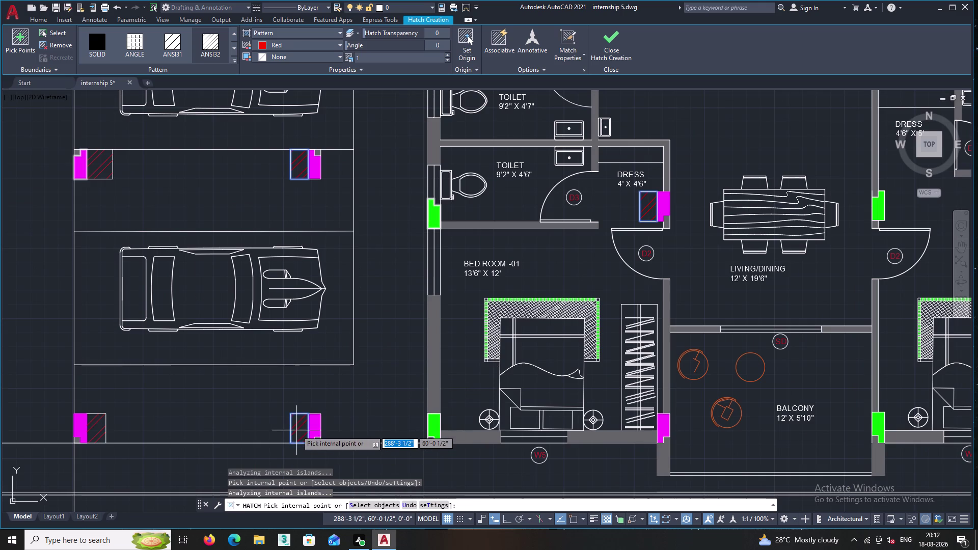
Pan over the lower parking bays and the top row of parking columns.
scroll(down, 3)
middle_drag(389, 315, 401, 441)
middle_click(401, 437)
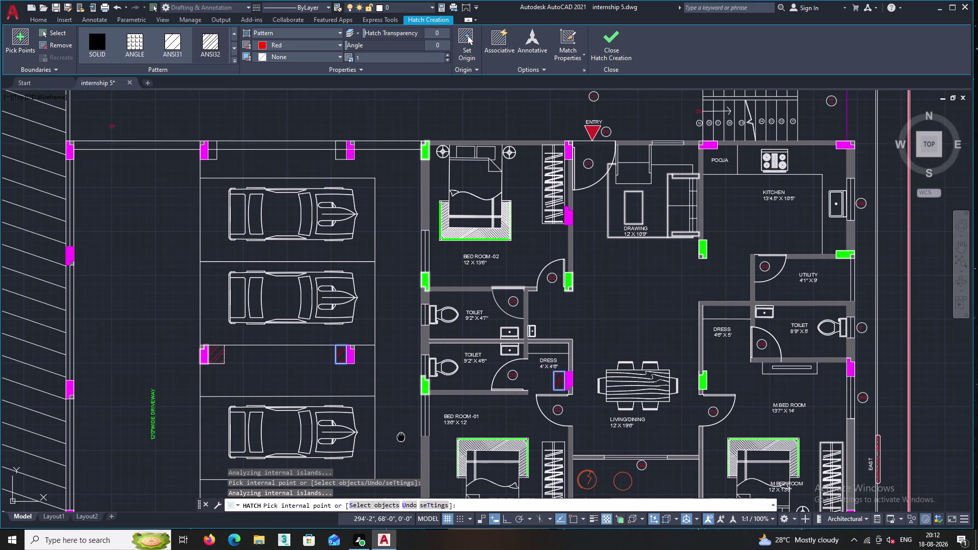
middle_drag(621, 307, 570, 191)
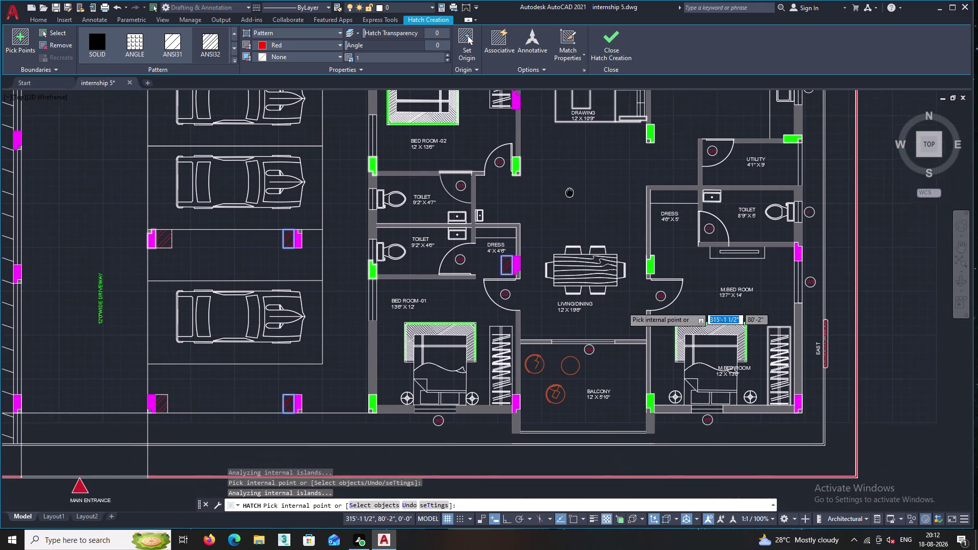
middle_drag(570, 191, 569, 189)
middle_drag(541, 332, 506, 244)
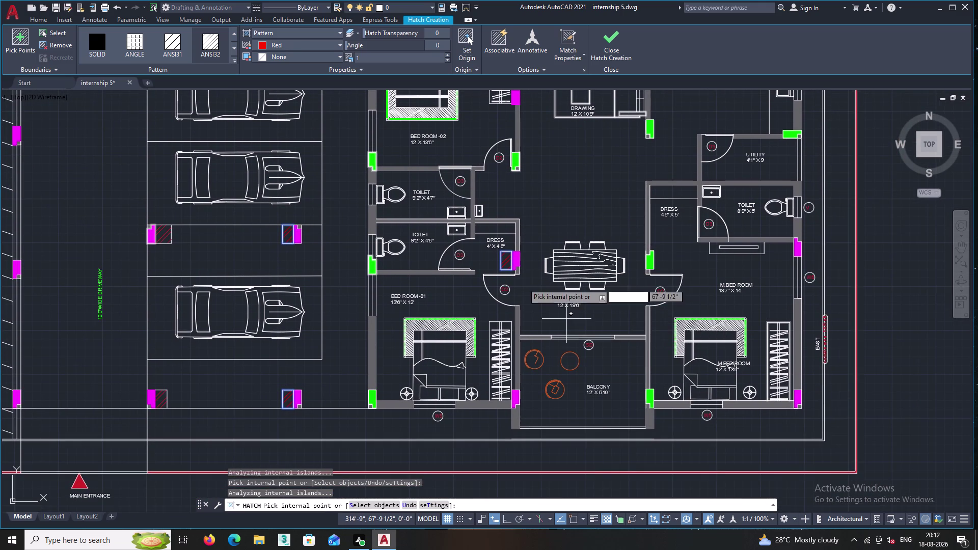
middle_drag(506, 244, 503, 244)
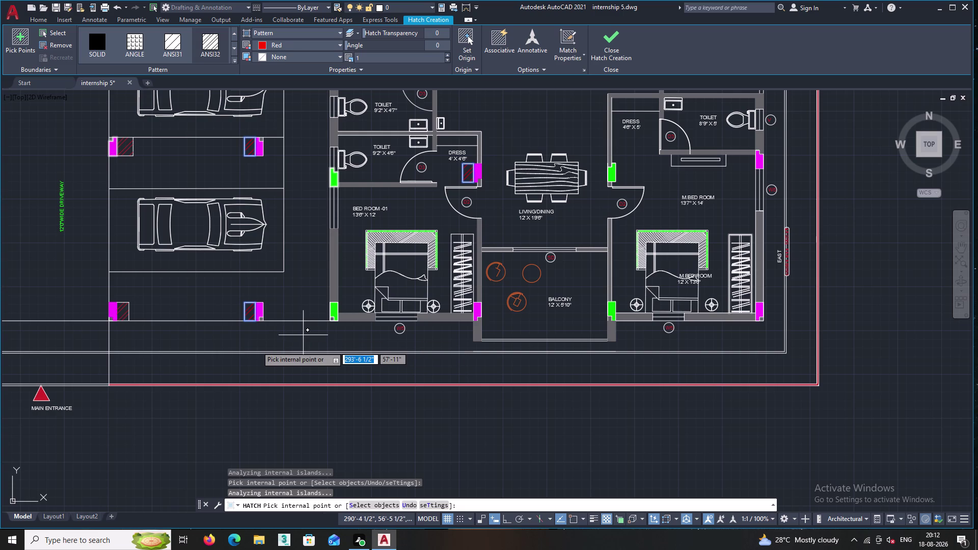
middle_drag(216, 172, 280, 327)
middle_drag(322, 135, 337, 238)
scroll(up, 3)
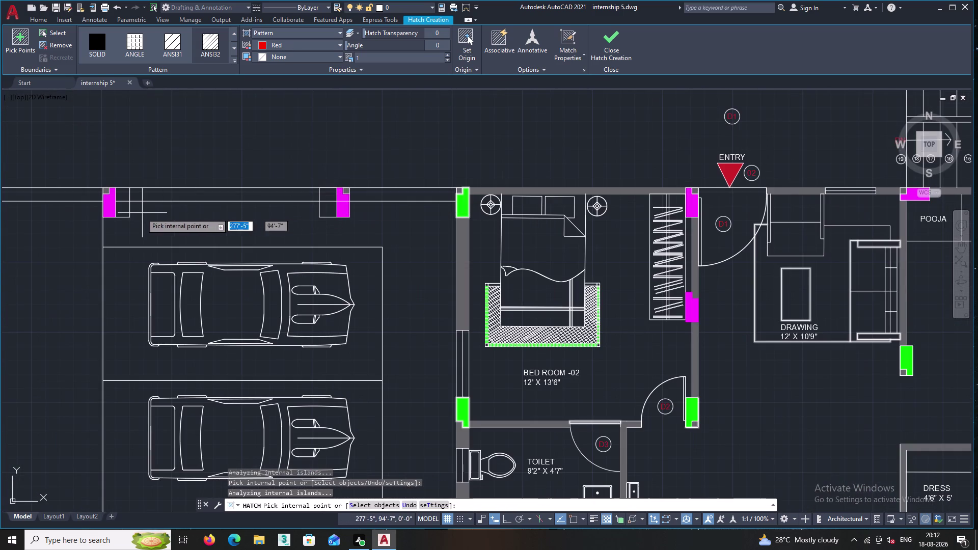
Add the blocks beside the top-left and next top parking columns to the red hatch.
click(121, 205)
click(122, 193)
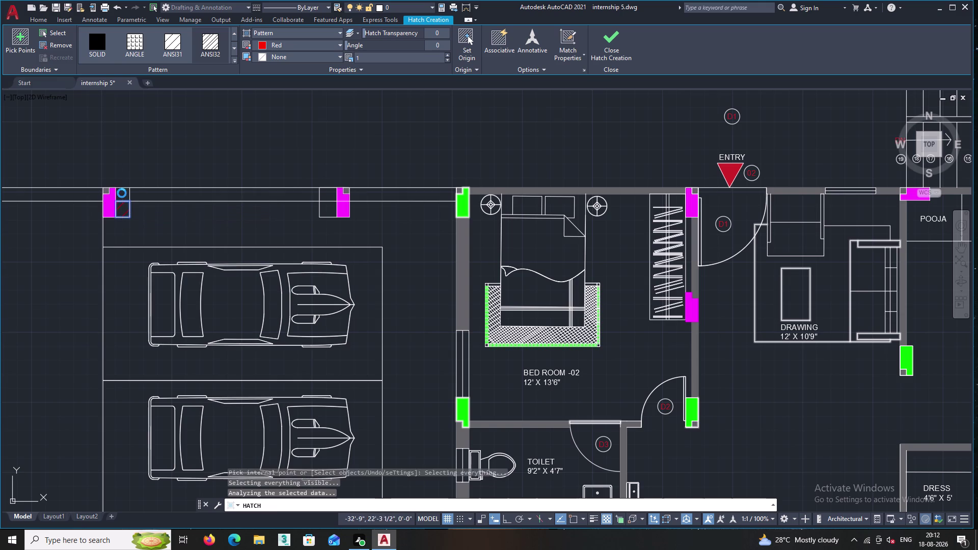
click(322, 208)
click(323, 192)
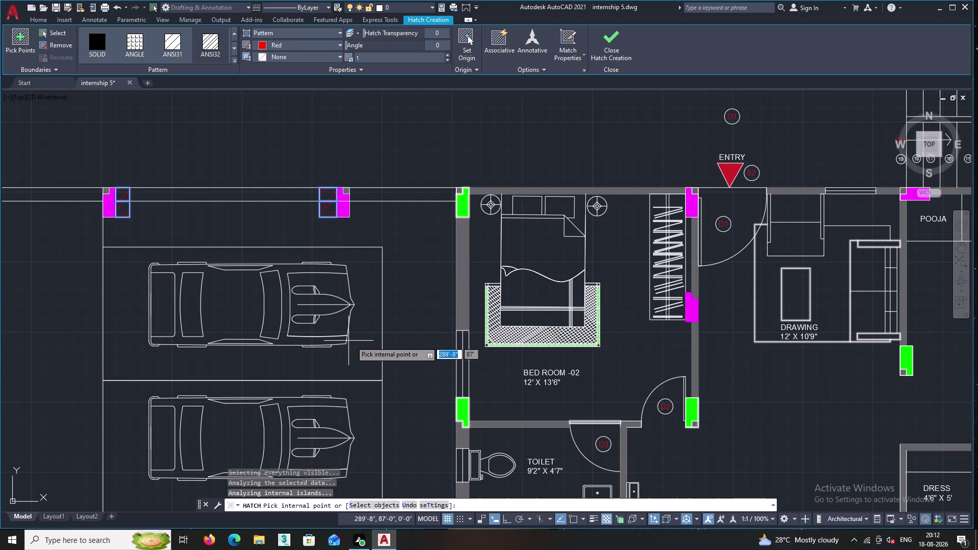
Zoom out to the whole apartment and parking area and end the HATCH command.
middle_drag(381, 331, 329, 209)
scroll(down, 3)
scroll(down, 3)
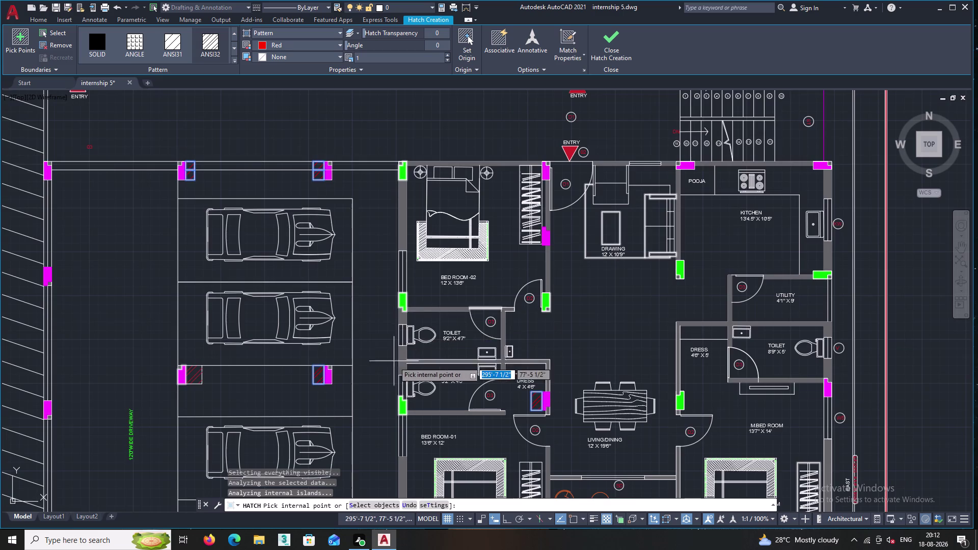
middle_drag(394, 365, 392, 279)
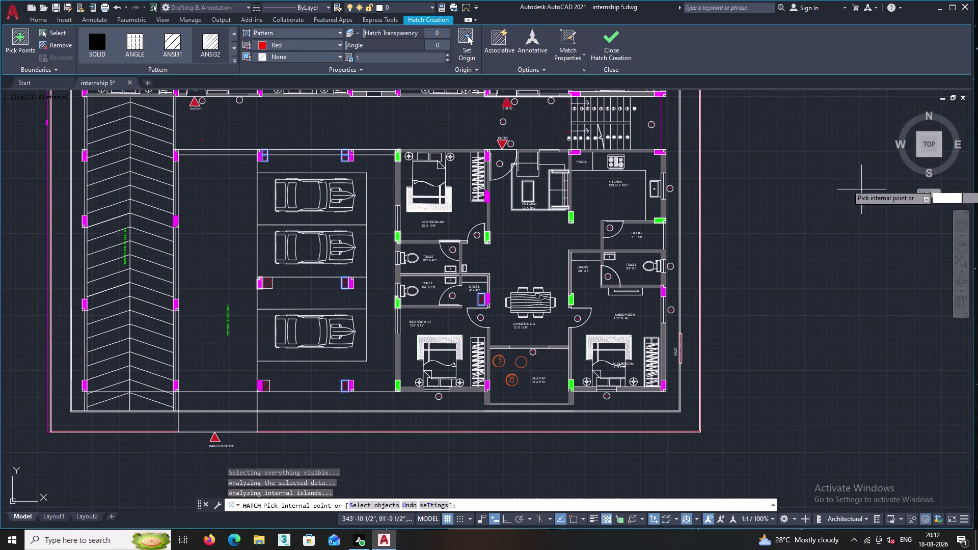
key(Return)
middle_drag(717, 285, 691, 351)
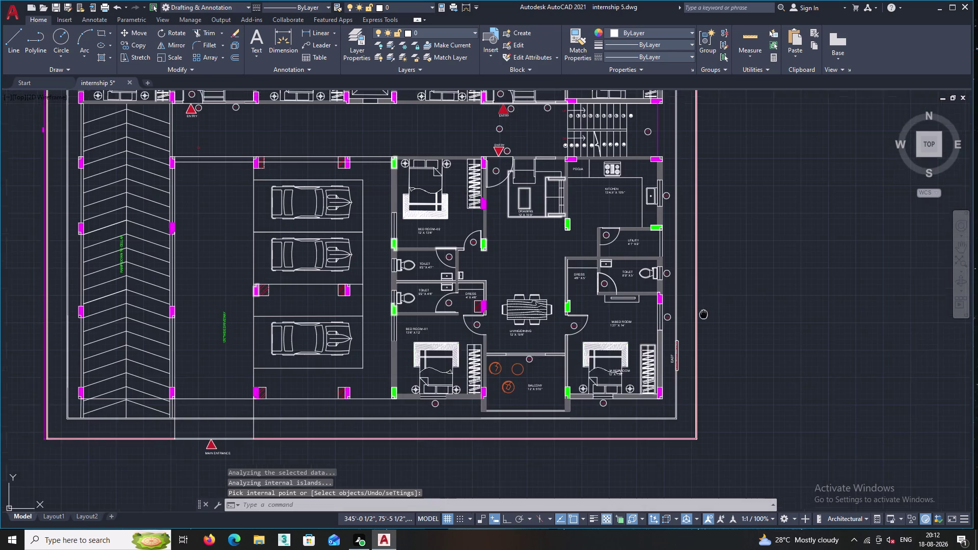
middle_drag(691, 351, 671, 425)
scroll(down, 3)
scroll(up, 3)
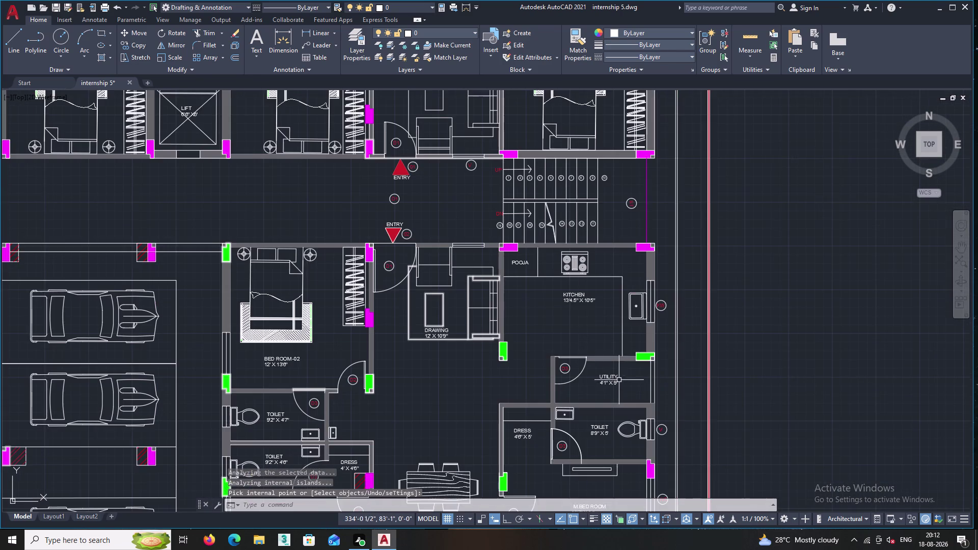
middle_drag(603, 341, 545, 308)
scroll(up, 3)
scroll(down, 3)
middle_drag(408, 268, 408, 268)
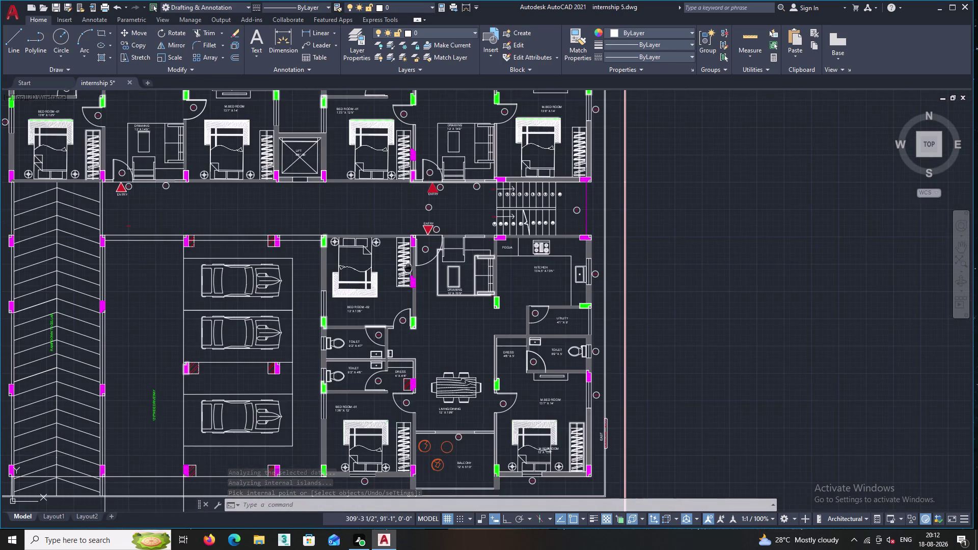
middle_drag(407, 269, 408, 338)
middle_drag(281, 313, 283, 355)
scroll(down, 3)
middle_drag(379, 340, 326, 341)
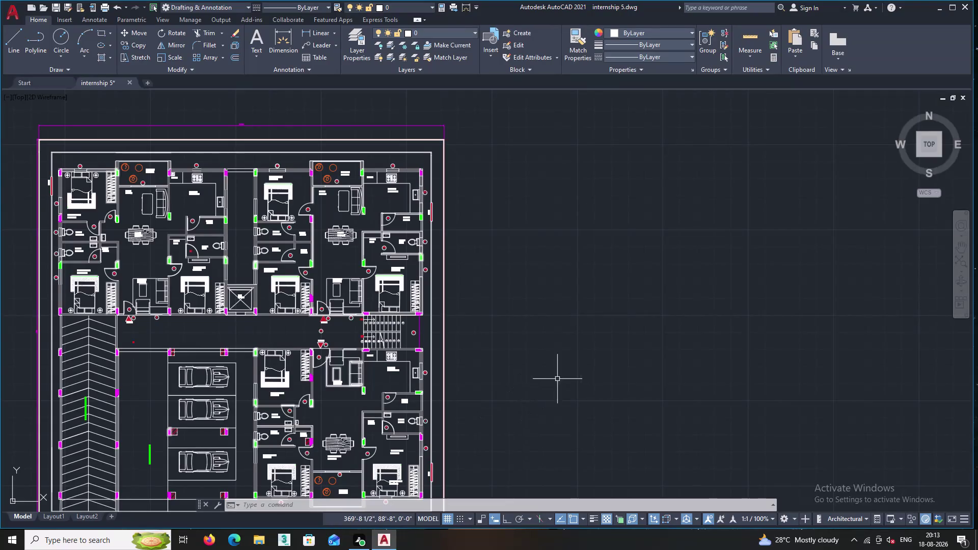
middle_drag(576, 380, 502, 371)
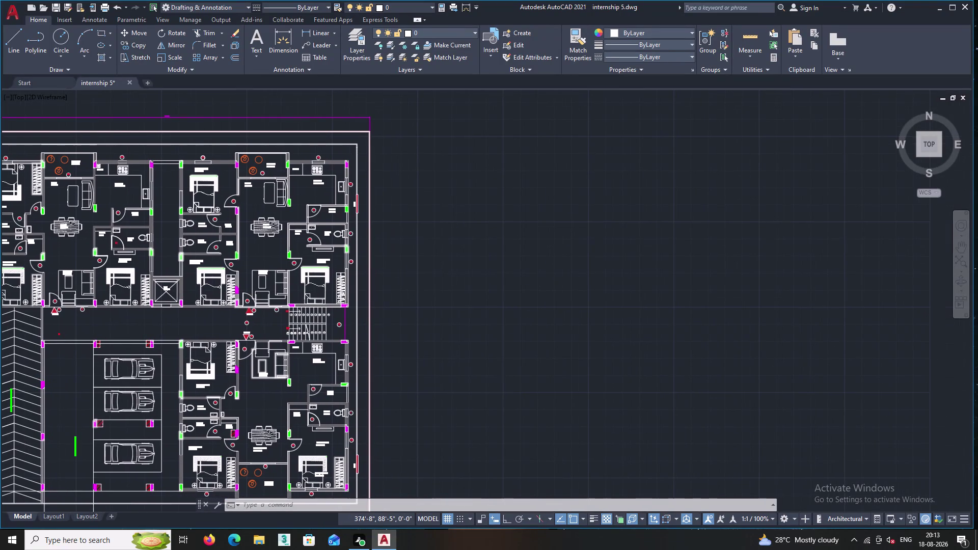